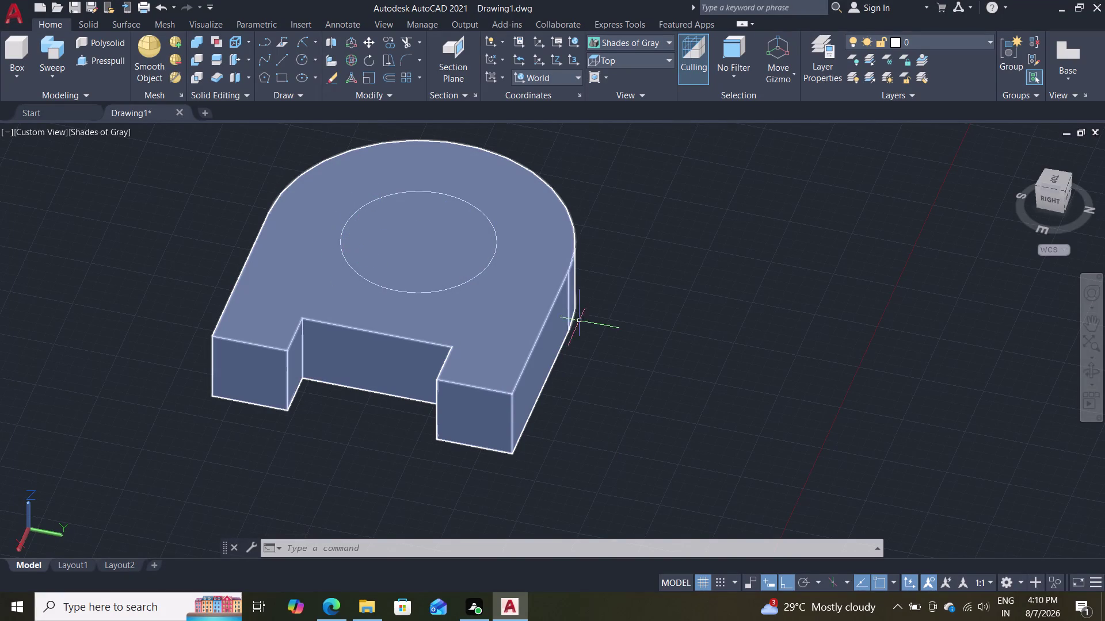
Try moving the block from the circle's centre, then undo the move.
scroll(down, 3)
scroll(up, 3)
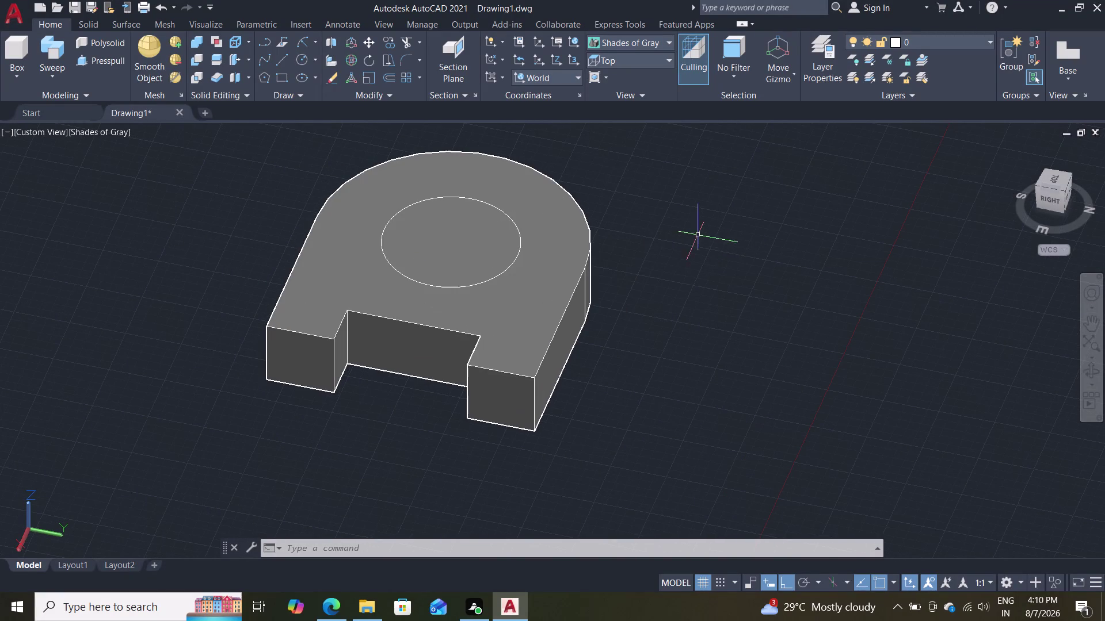
key(m)
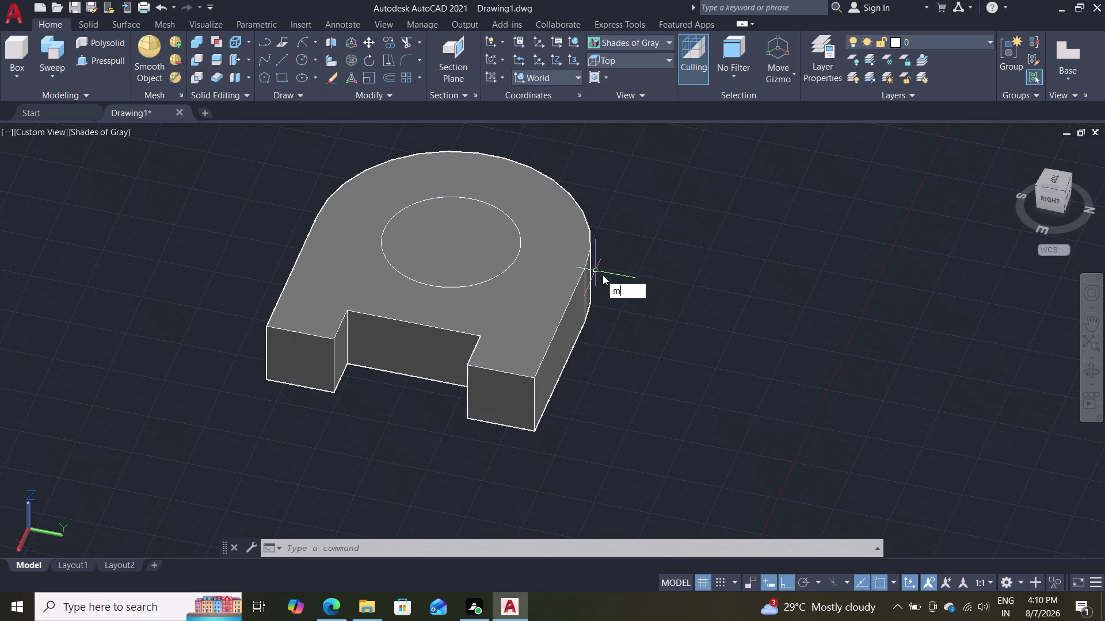
key(Return)
click(470, 283)
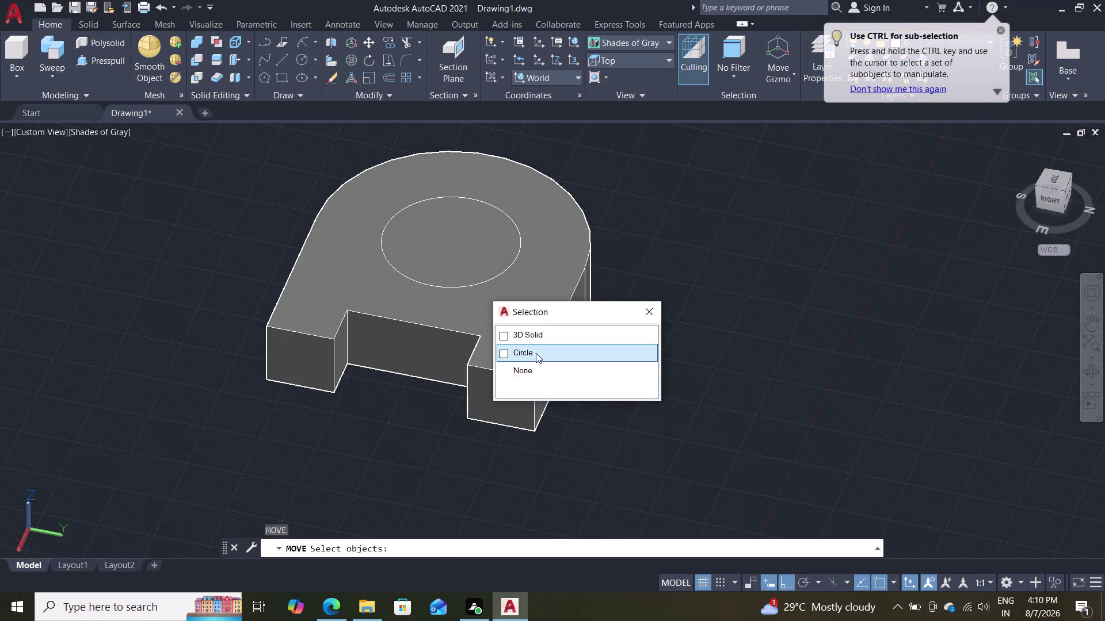
click(535, 353)
click(539, 341)
double_click(511, 352)
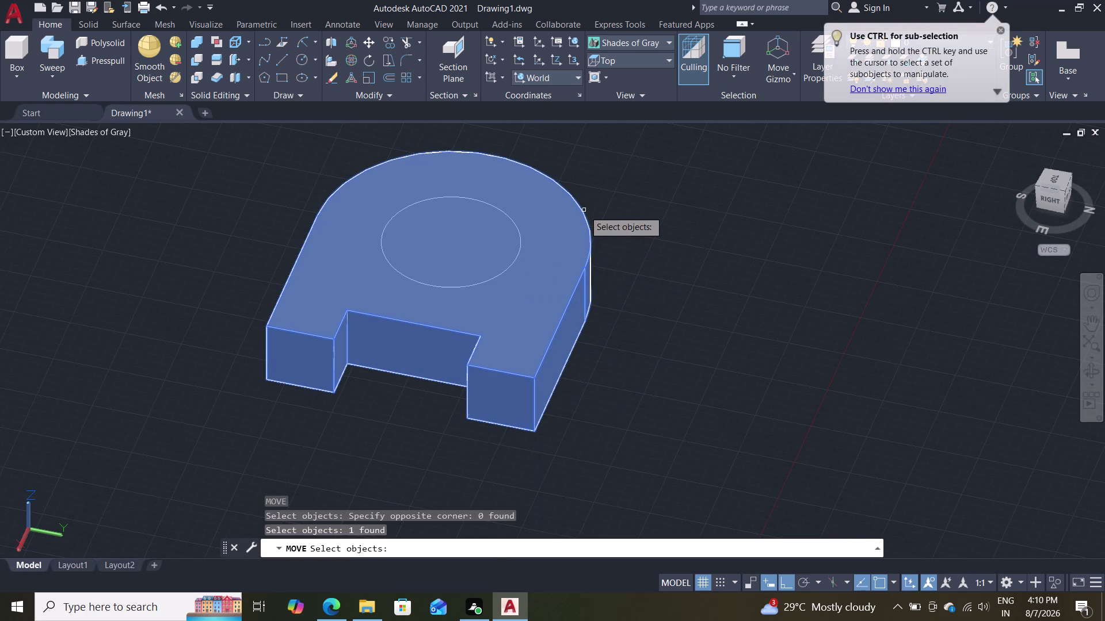
key(Return)
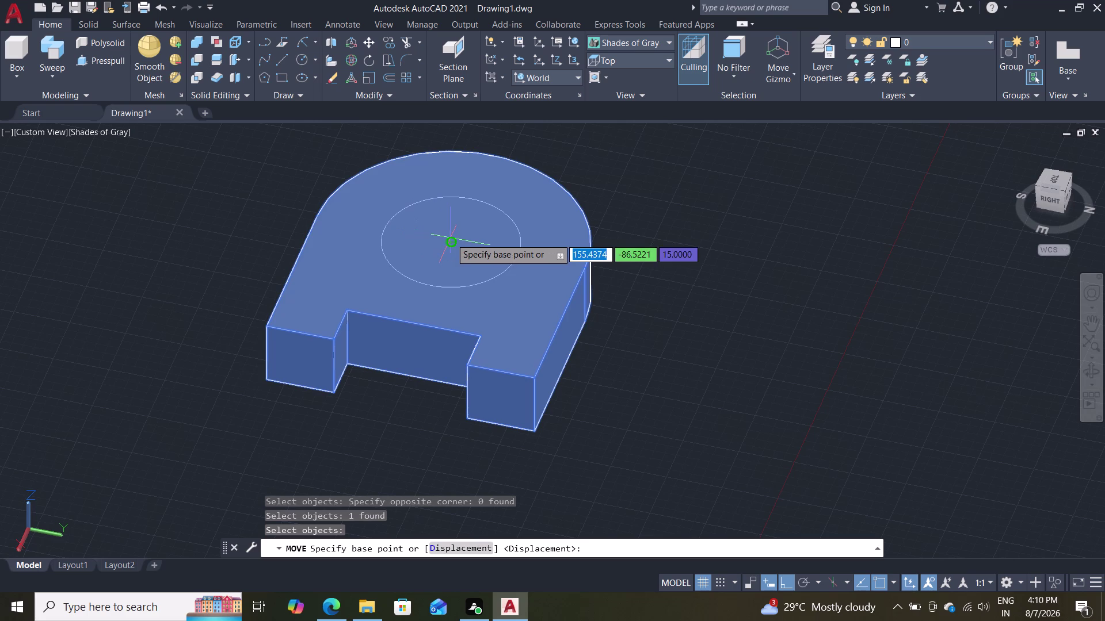
click(450, 238)
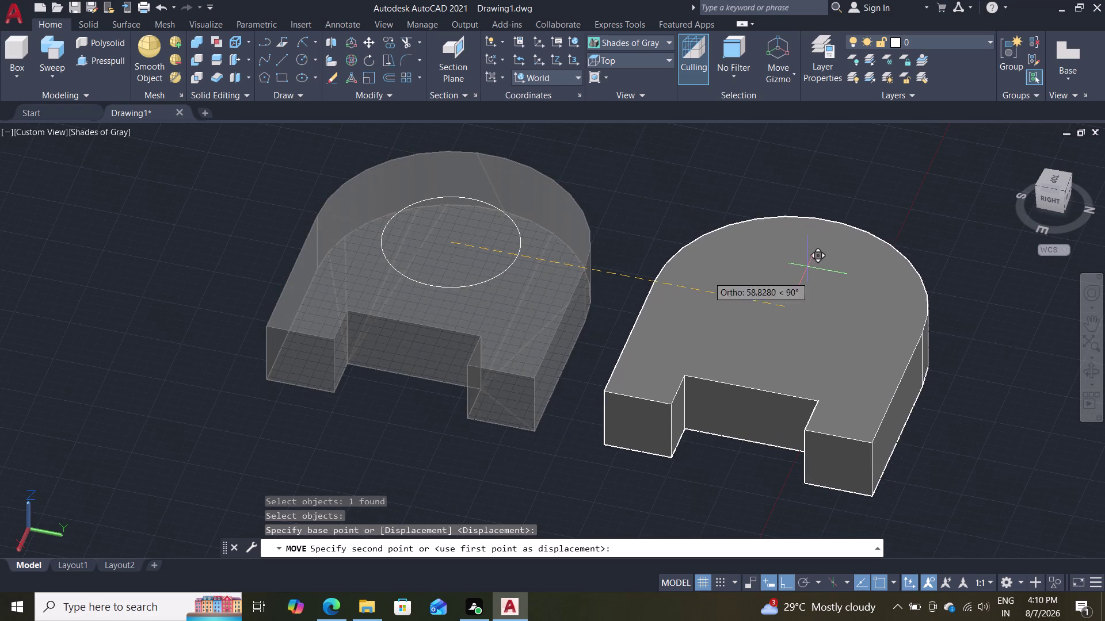
click(272, 287)
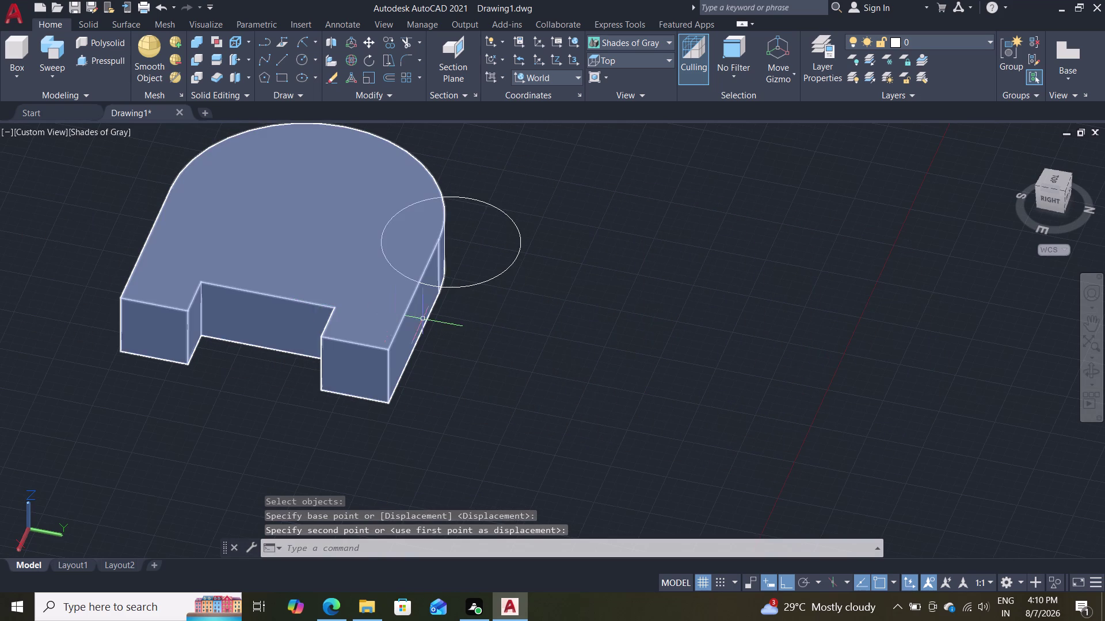
key(ctrl+z)
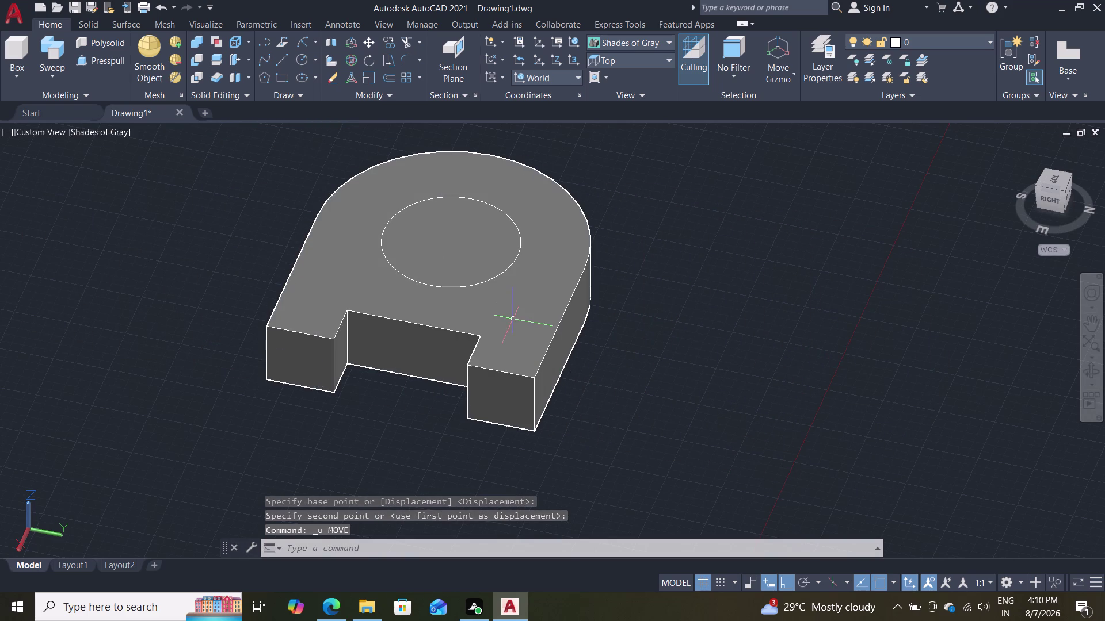
key(Escape)
Pan, zoom and orbit around the block to view it from behind and front.
scroll(down, 3)
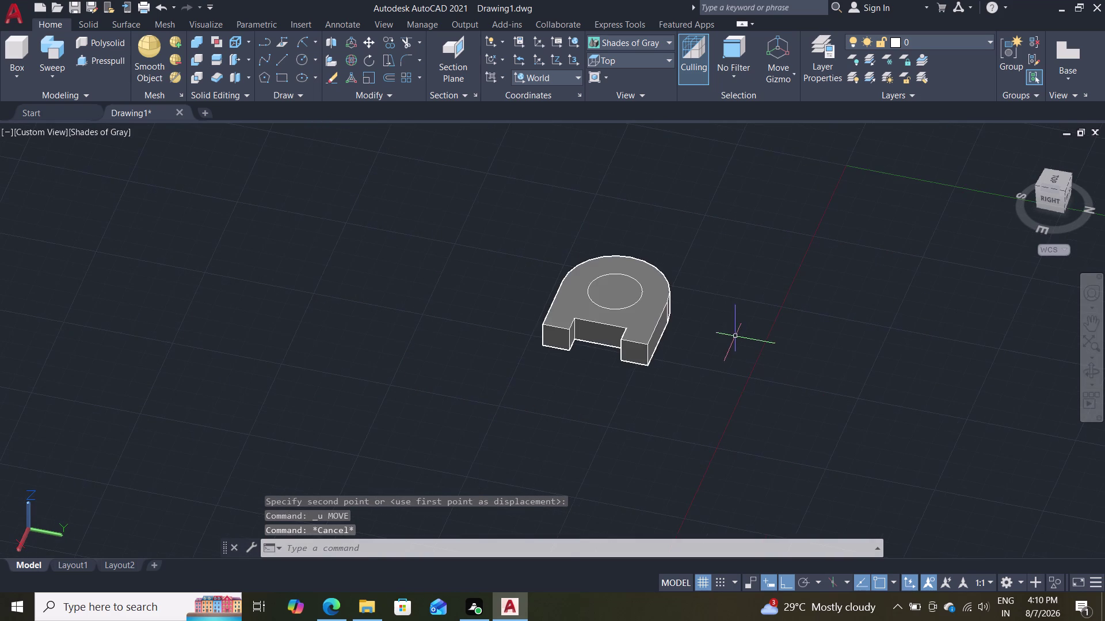
scroll(up, 3)
scroll(down, 3)
scroll(up, 3)
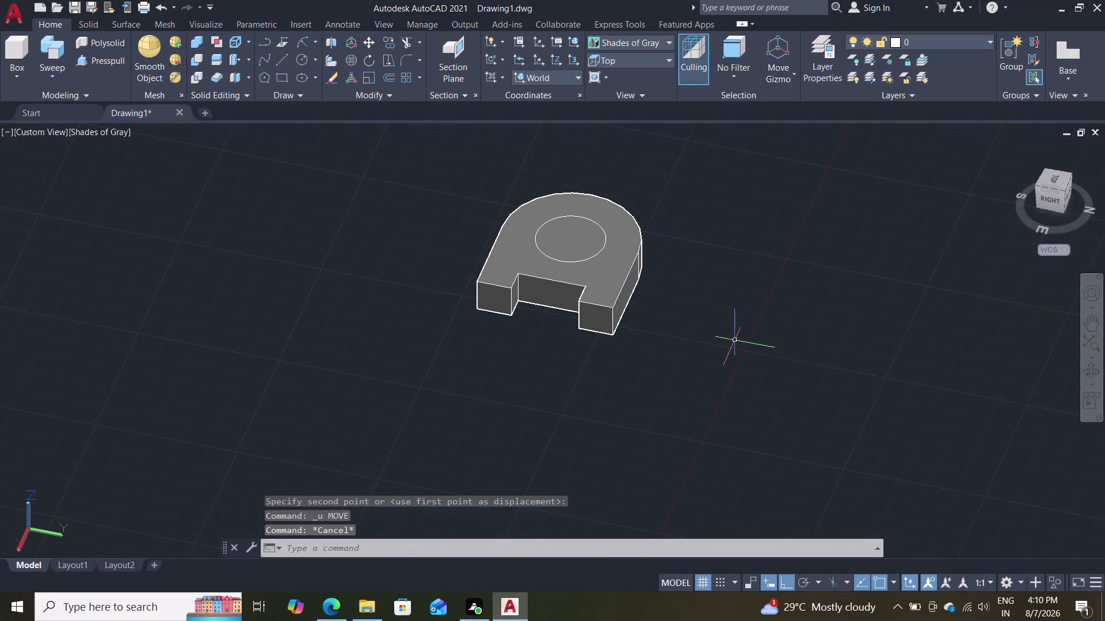
scroll(up, 3)
middle_drag(650, 280, 686, 440)
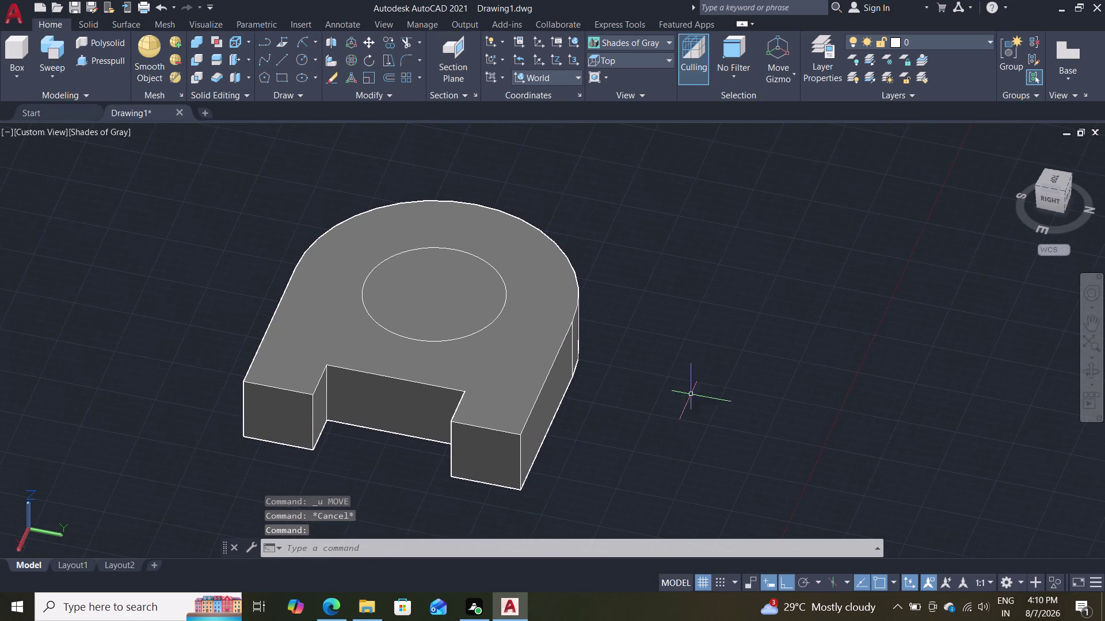
scroll(down, 3)
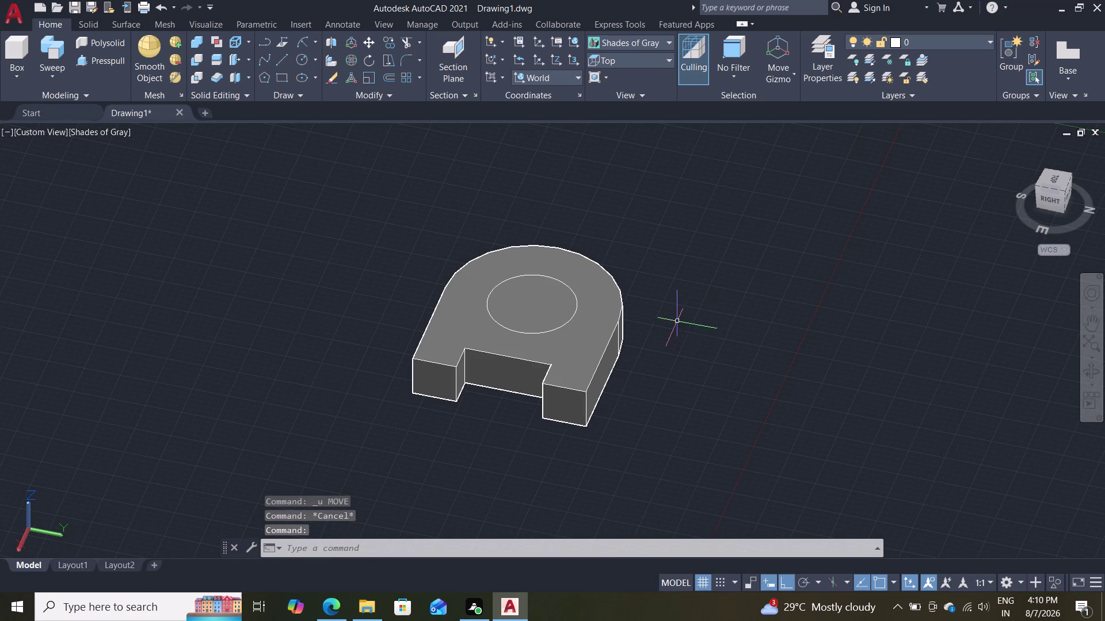
middle_drag(677, 329, 547, 334)
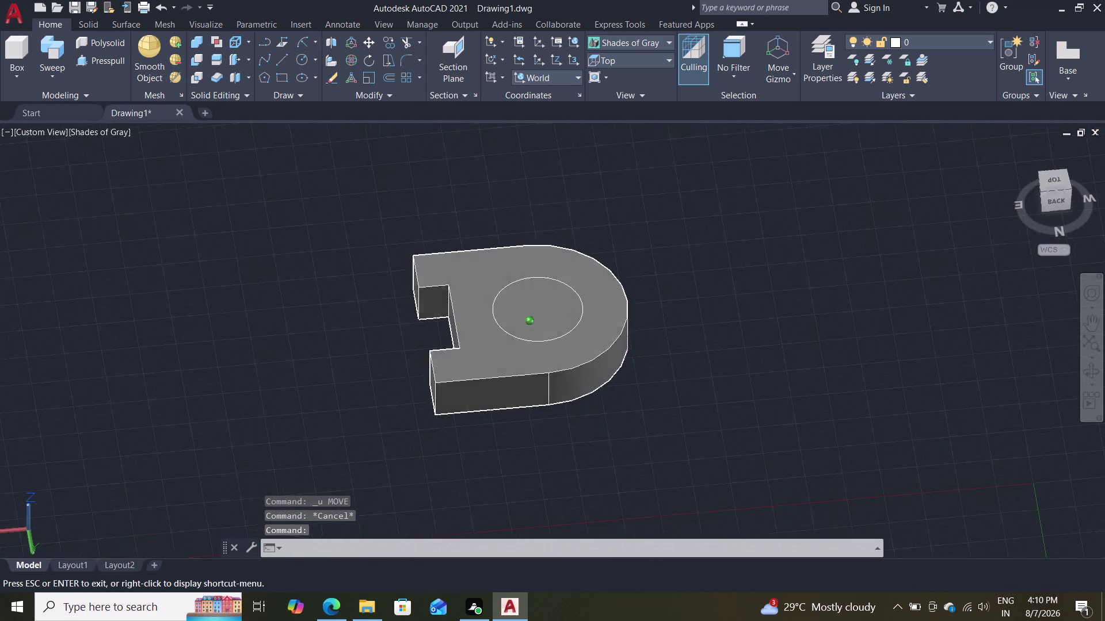
middle_drag(547, 334, 712, 322)
scroll(up, 3)
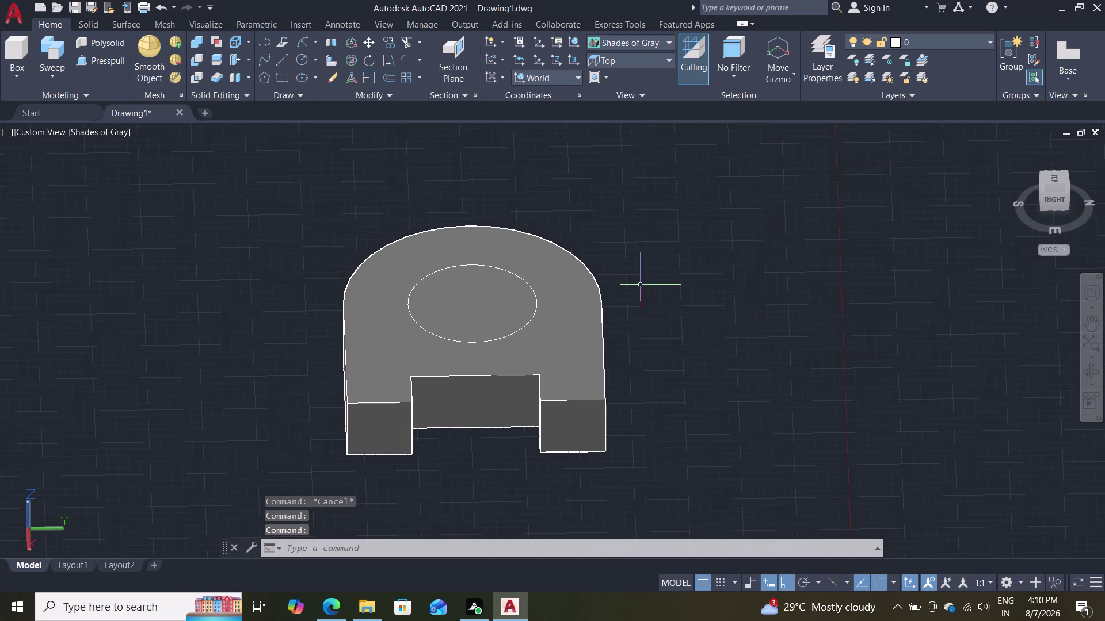
scroll(up, 3)
scroll(down, 3)
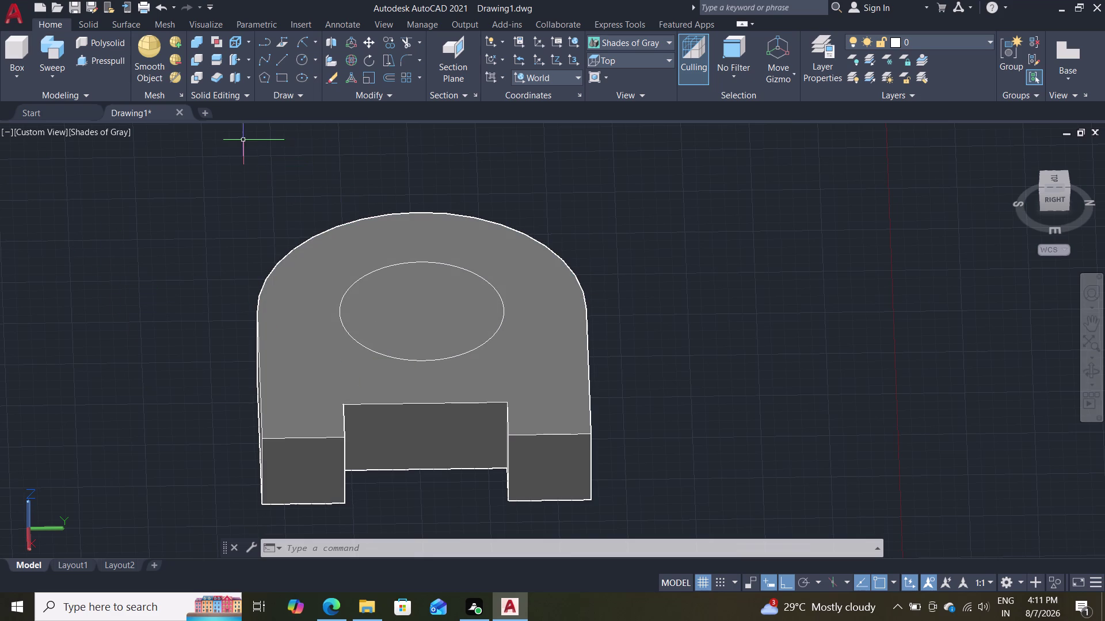
Start Presspull on the circle, cancel it, and orbit to a low side view.
double_click(96, 60)
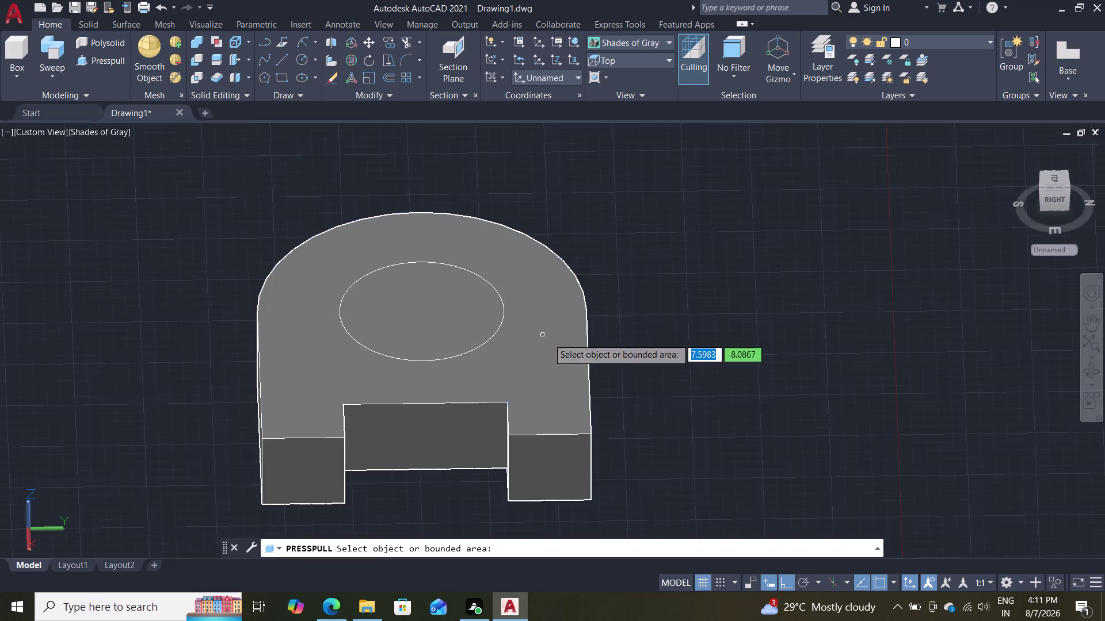
click(437, 308)
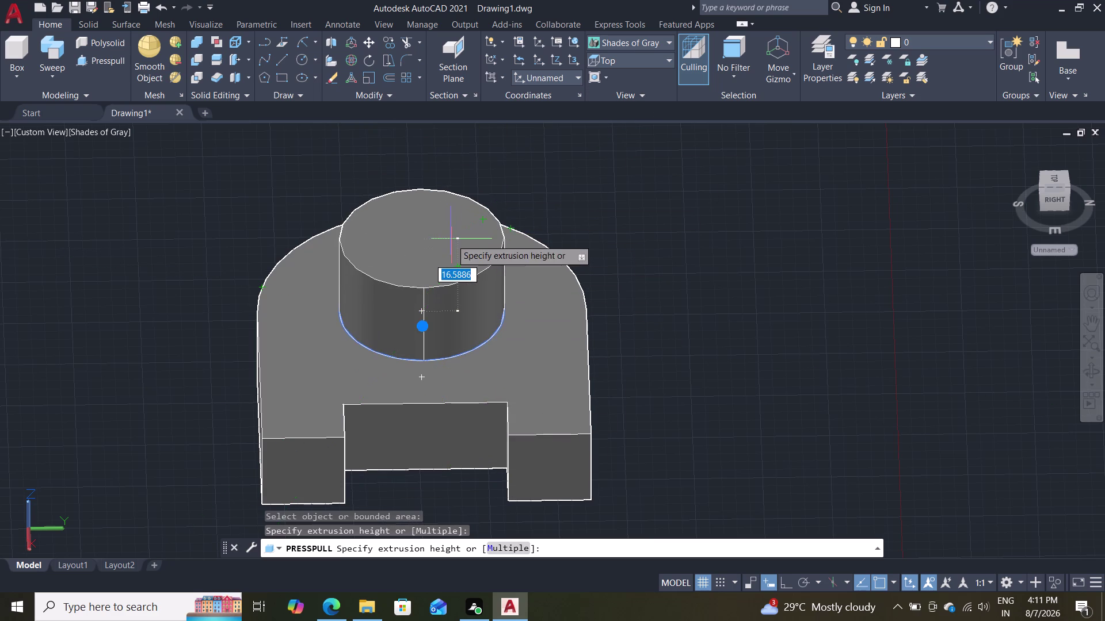
key(Escape)
key(Escape)
middle_drag(687, 340, 628, 365)
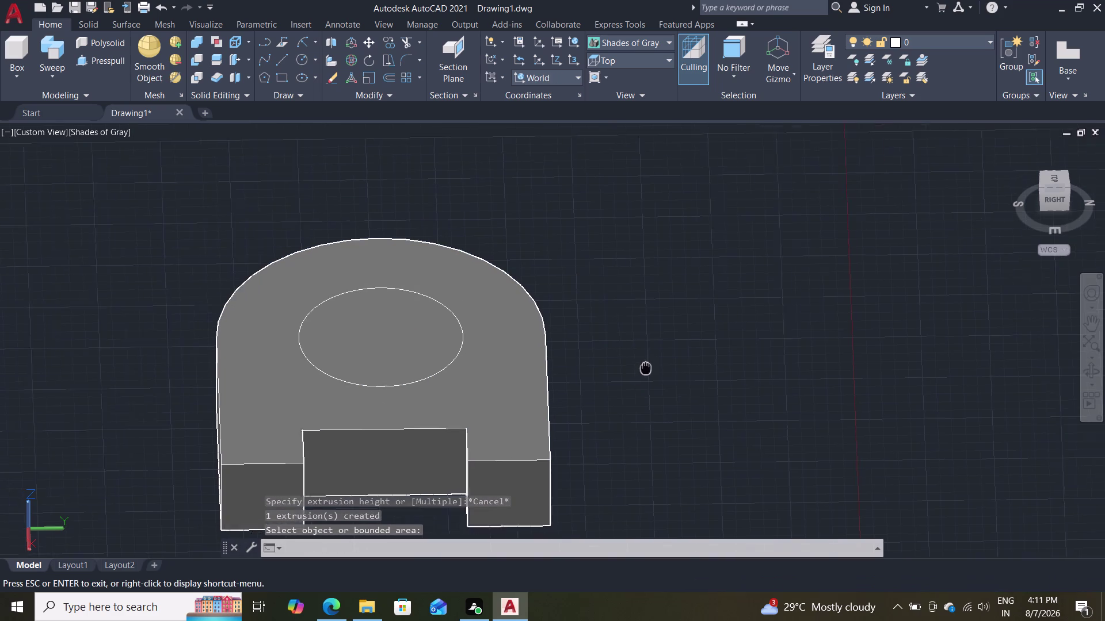
middle_drag(629, 364, 497, 322)
middle_drag(589, 370, 442, 331)
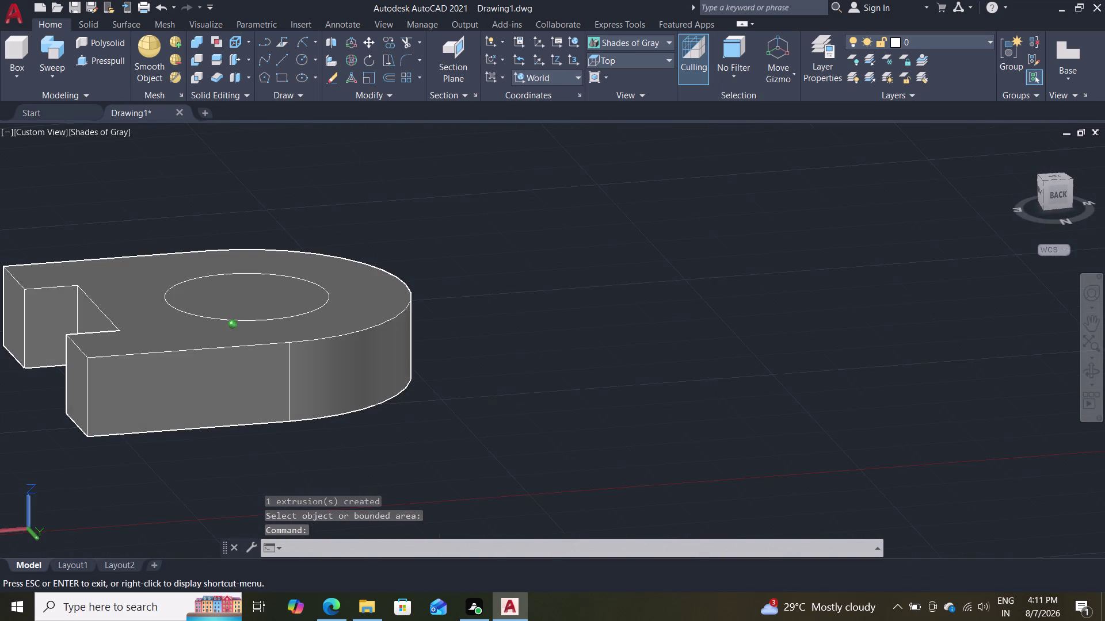
middle_drag(441, 330, 429, 319)
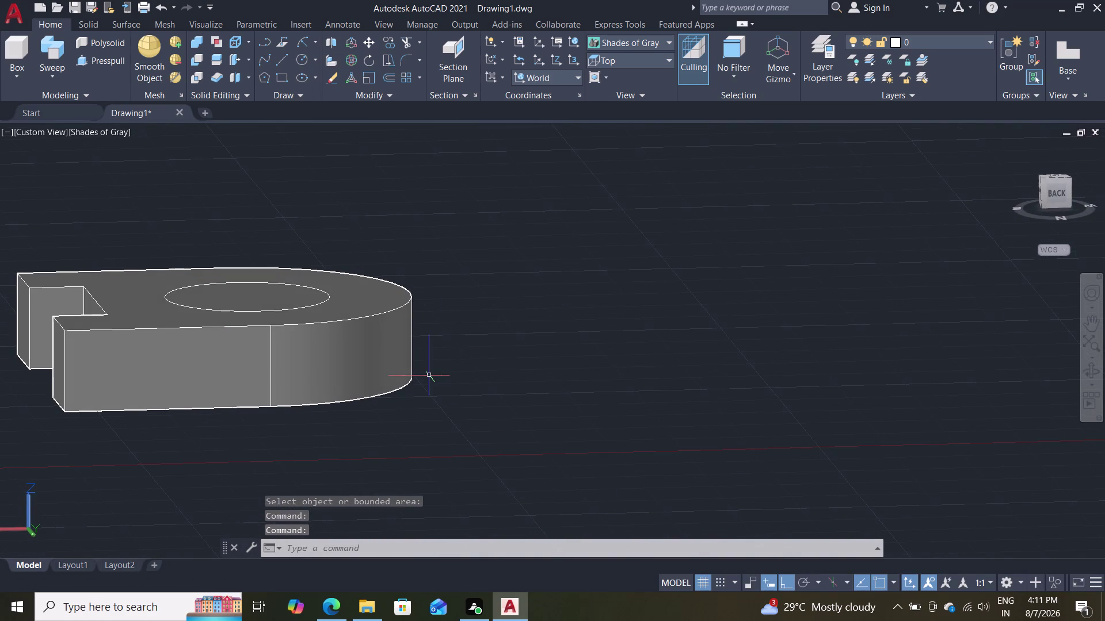
Copy the top circle 20 units downward with the CO command.
key(c)
key(o)
key(Return)
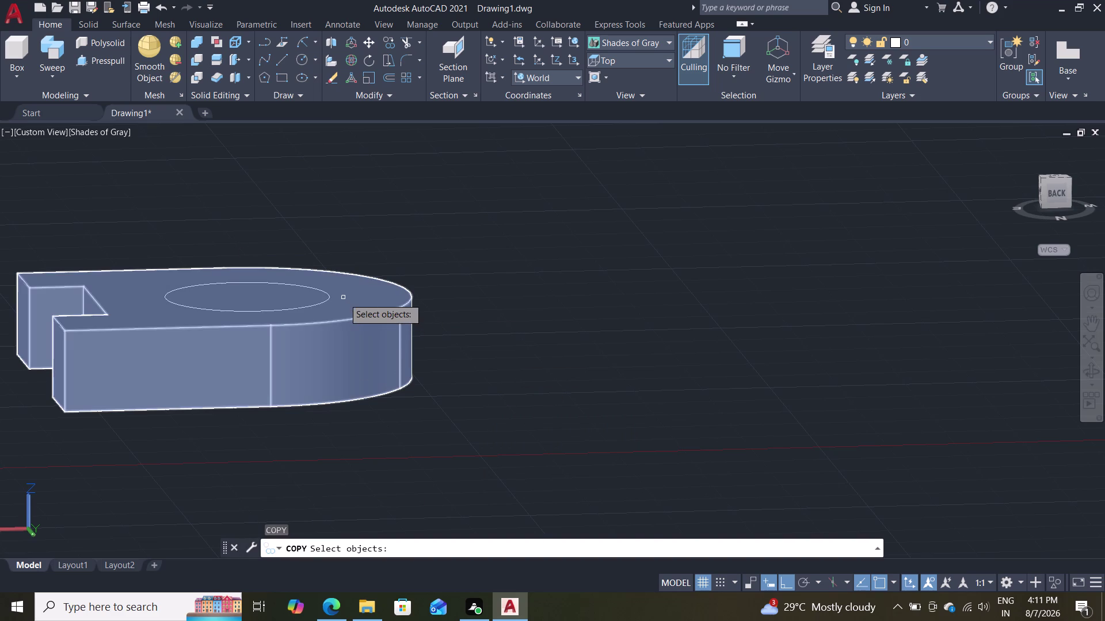
click(330, 299)
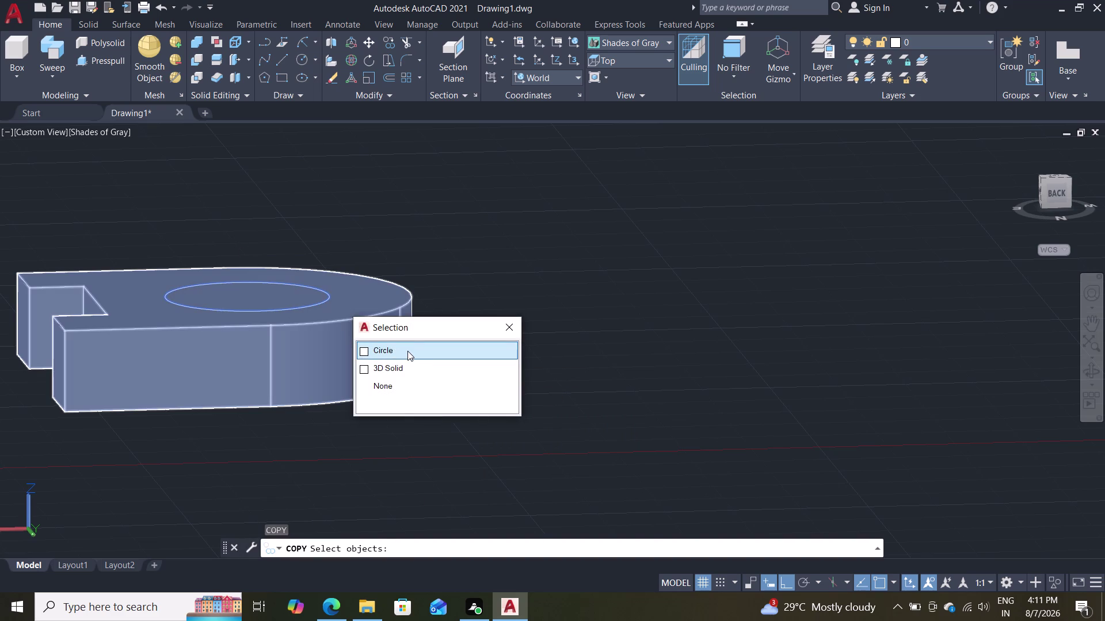
click(407, 351)
key(Return)
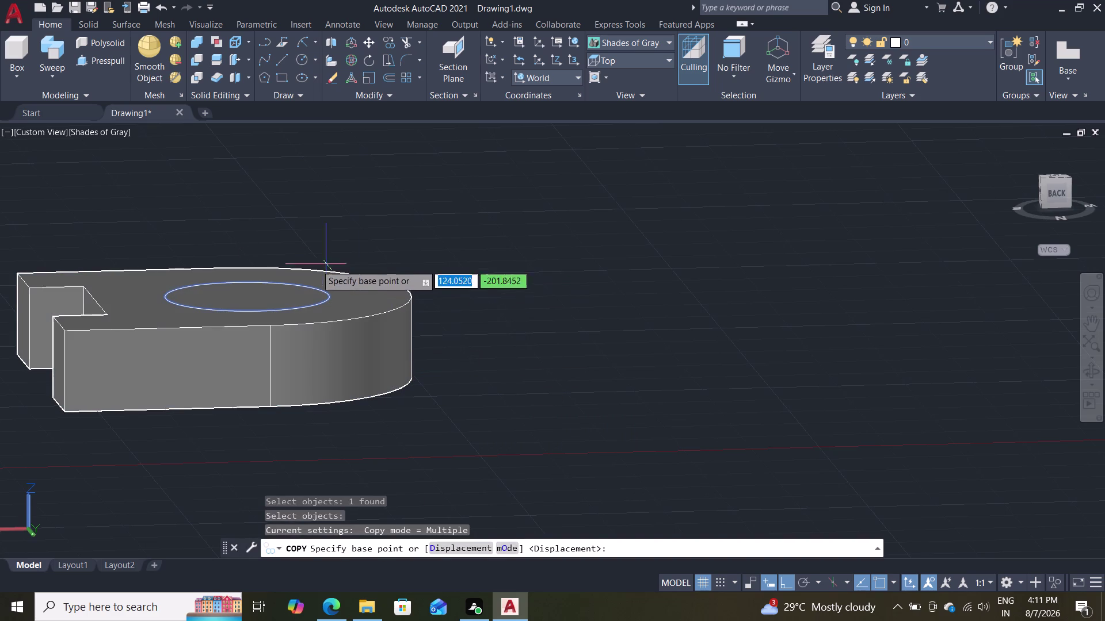
click(330, 297)
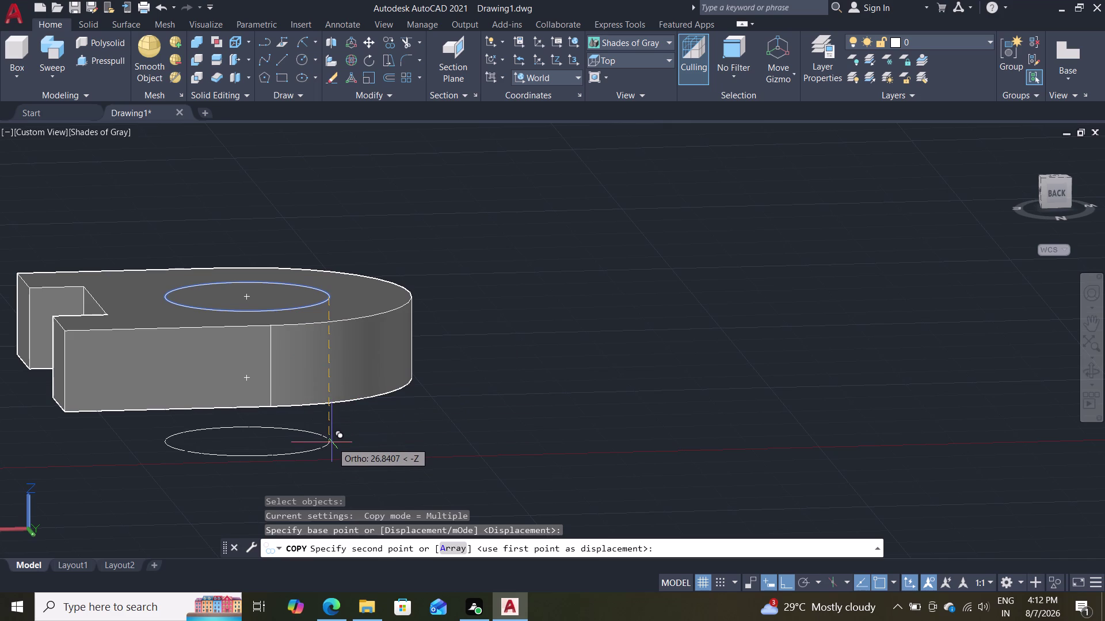
text(20)
key(Return)
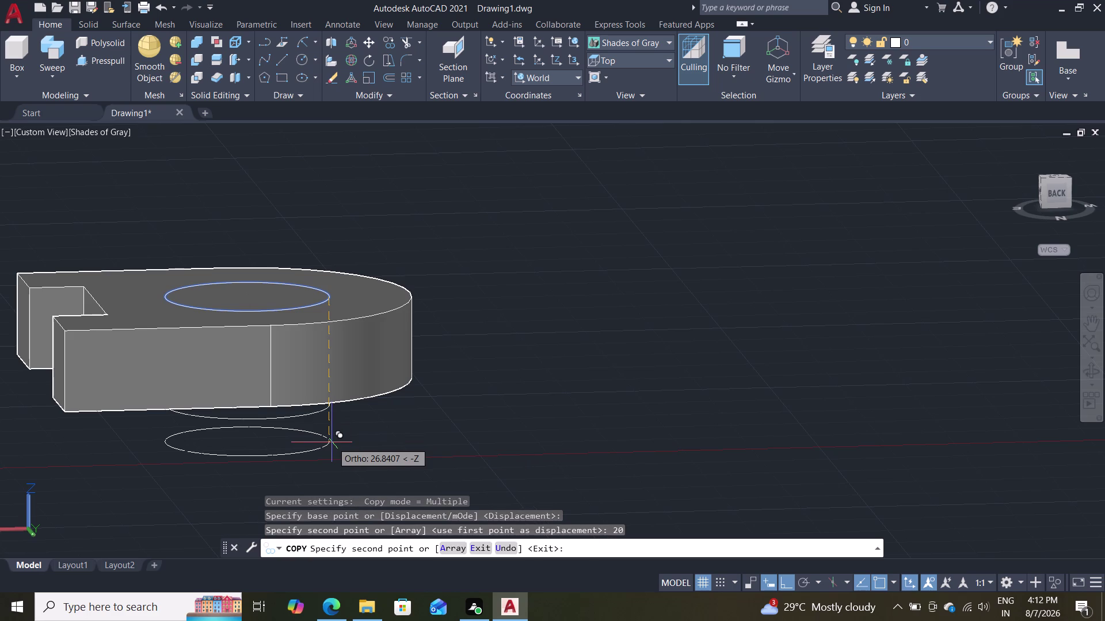
key(Escape)
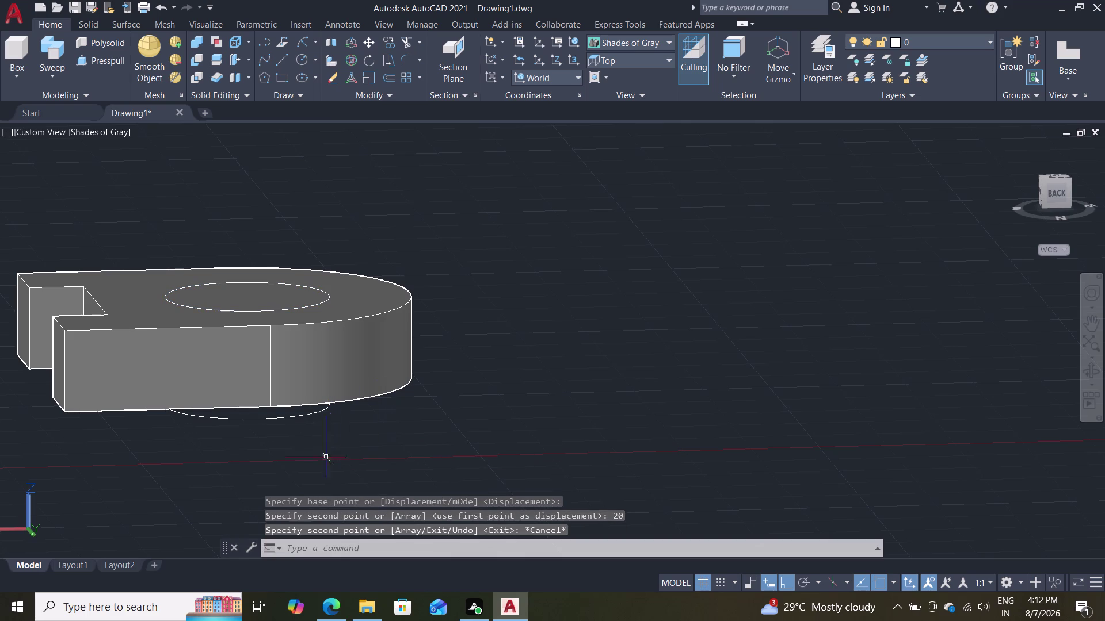
Orbit side-on to compare the copied circle's position with the block.
middle_drag(267, 466, 266, 440)
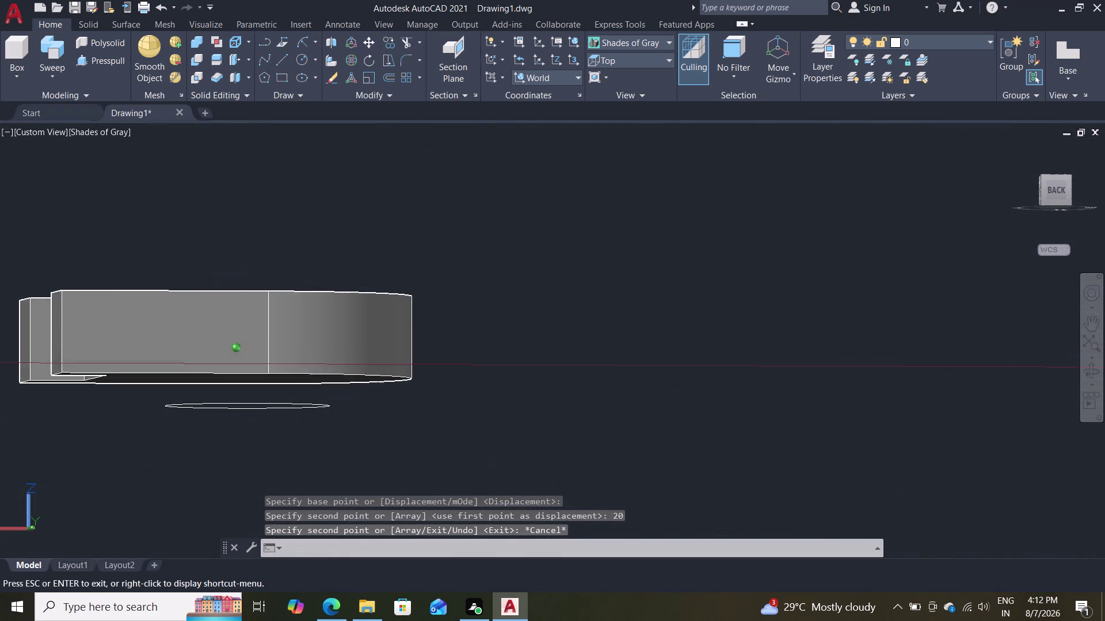
middle_drag(267, 441, 260, 450)
scroll(down, 3)
scroll(up, 3)
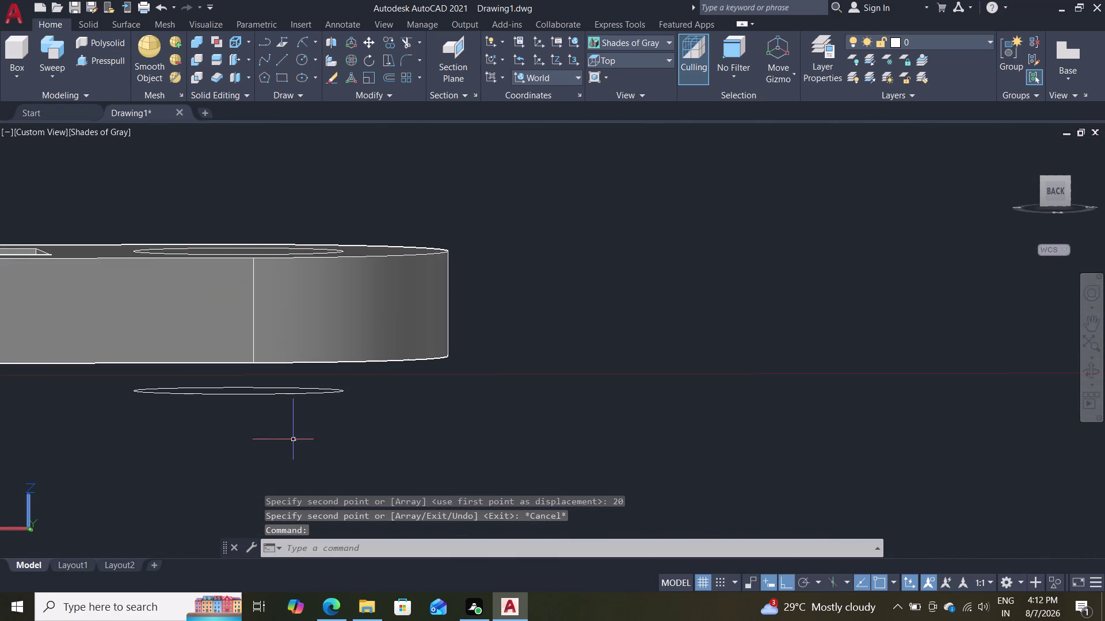
click(105, 59)
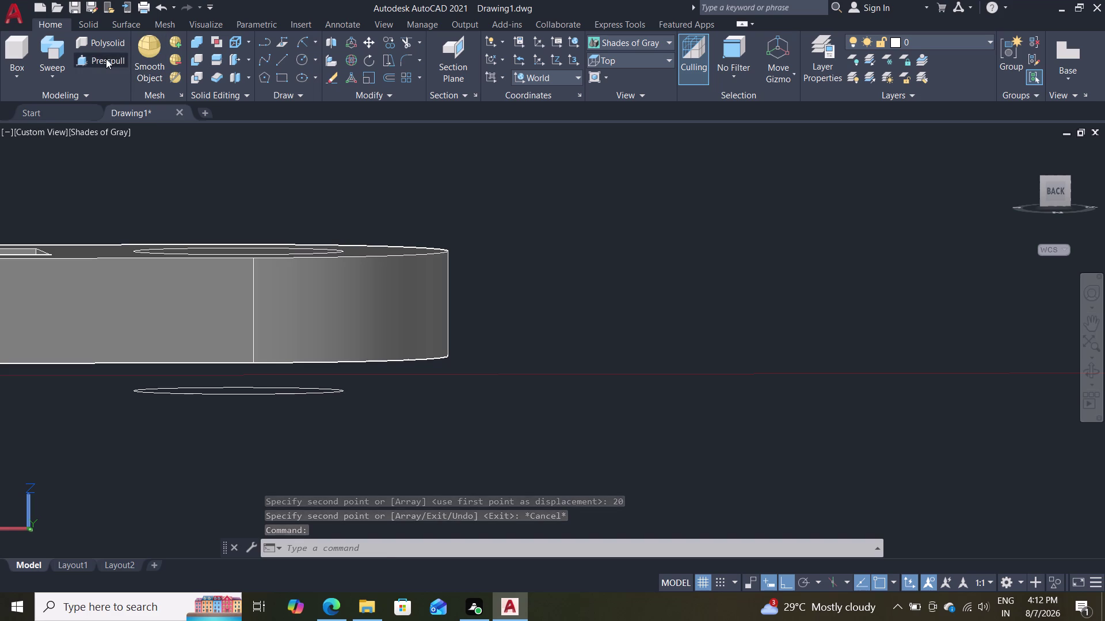
Pick the circle below the block and pull it upward into a cylinder.
scroll(up, 3)
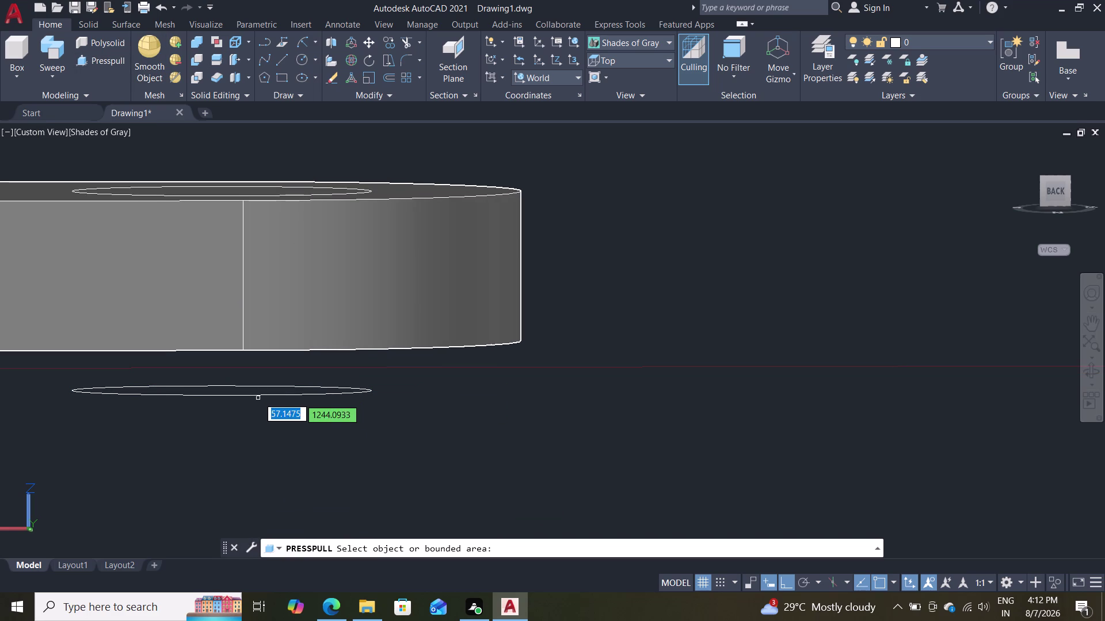
click(260, 396)
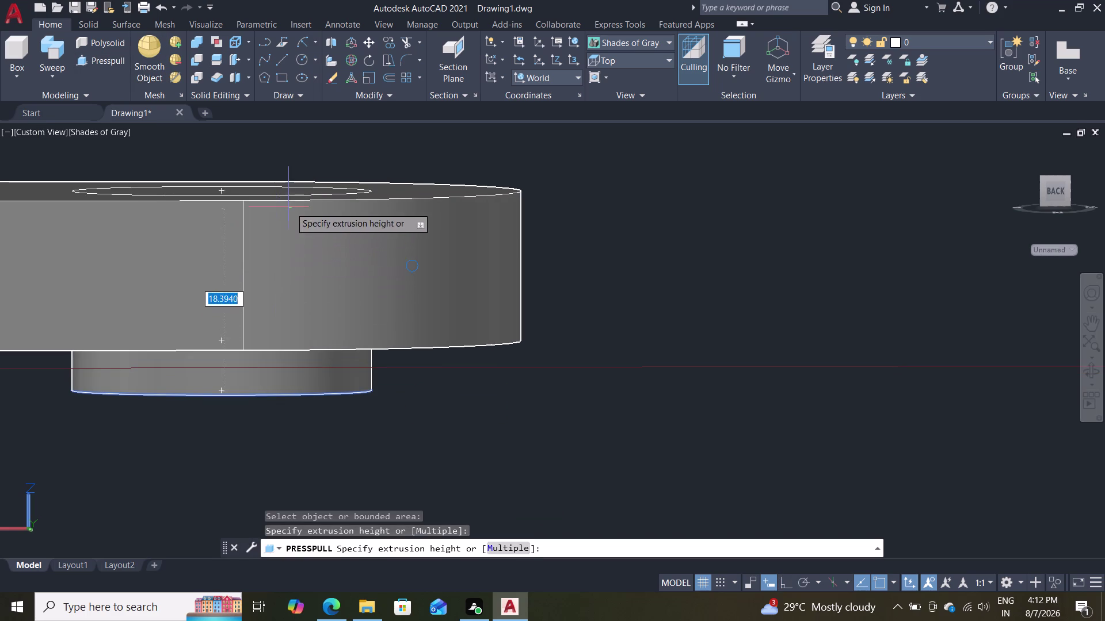
scroll(down, 3)
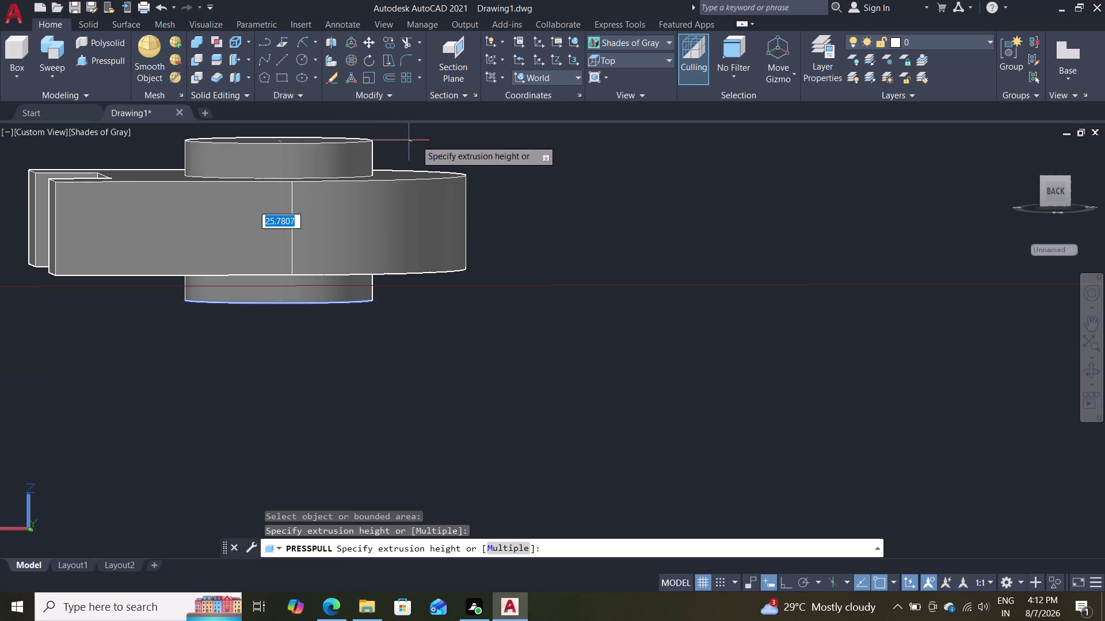
middle_drag(416, 139, 420, 251)
scroll(up, 3)
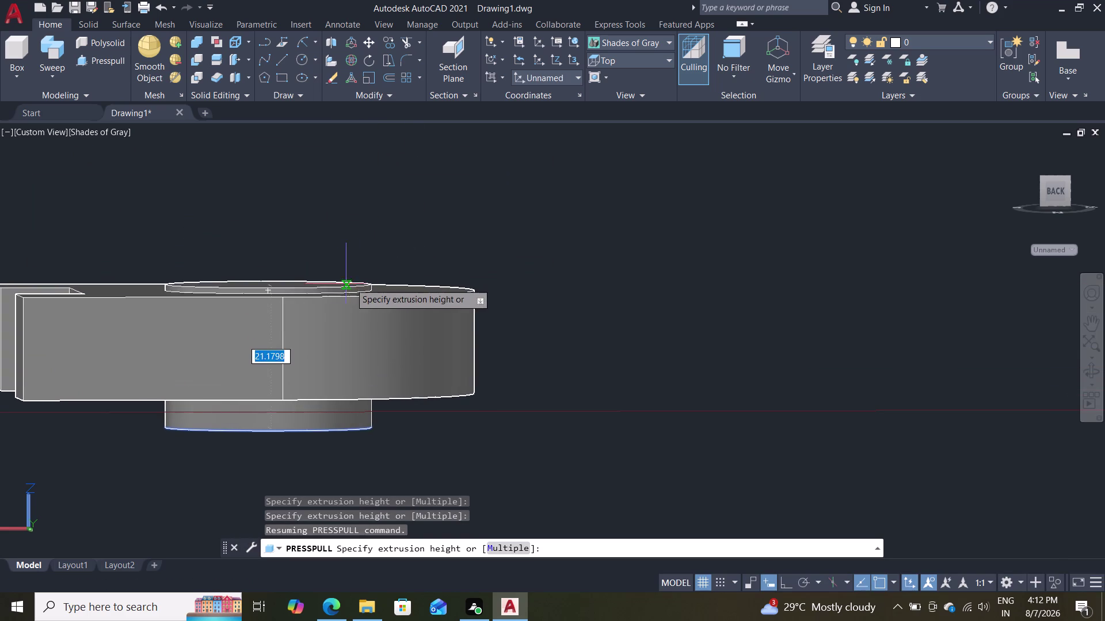
middle_drag(377, 245, 376, 310)
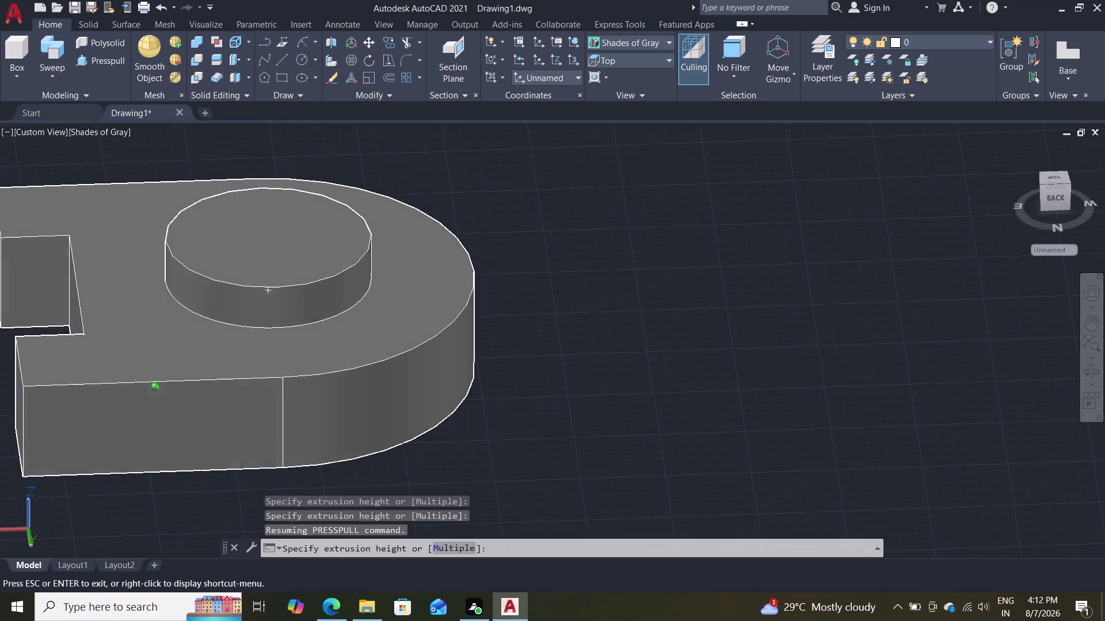
middle_drag(376, 310, 376, 329)
End the cylinder flush with the block's top face.
scroll(up, 3)
scroll(down, 3)
scroll(down, 3)
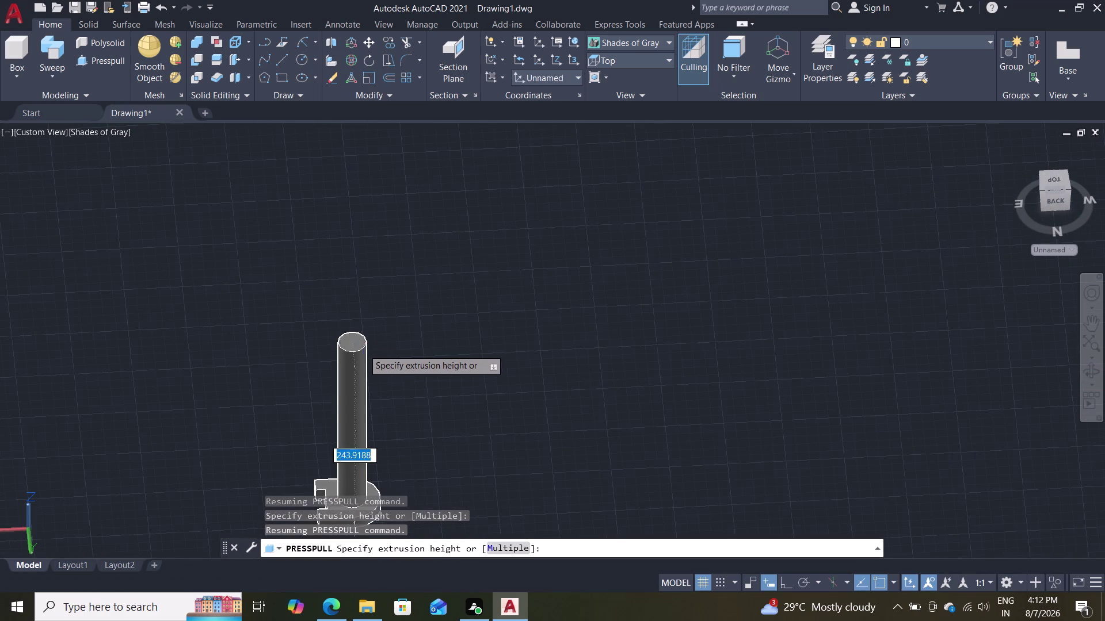
middle_drag(359, 332, 361, 257)
scroll(up, 3)
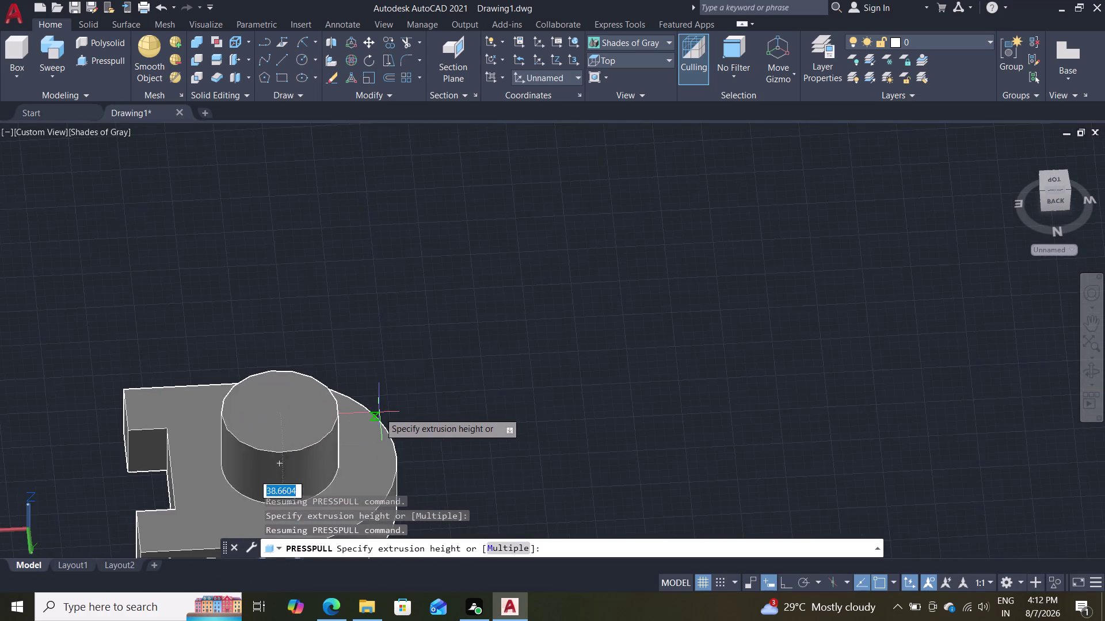
scroll(up, 3)
middle_drag(414, 349, 528, 206)
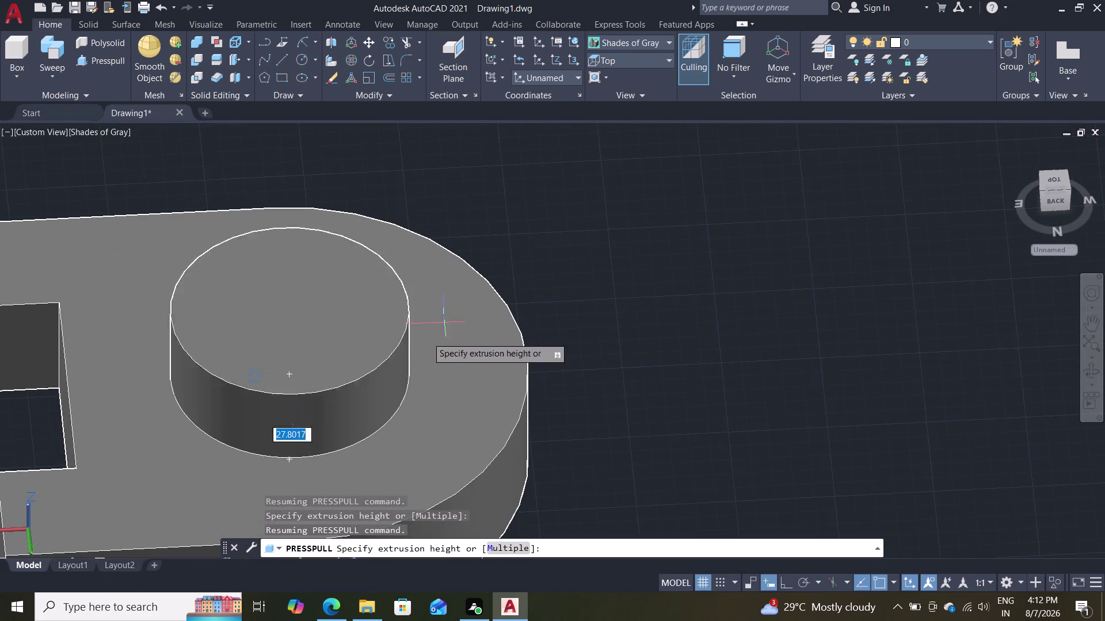
click(412, 367)
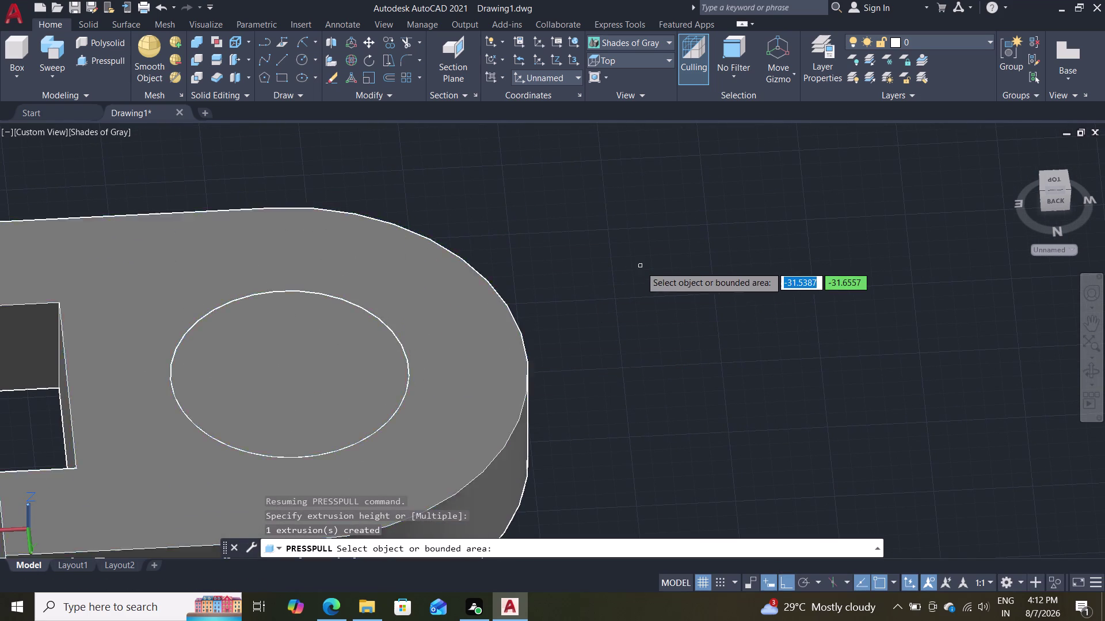
Finish the extrusion and return to an overall view of the block.
scroll(down, 3)
middle_drag(631, 409, 611, 332)
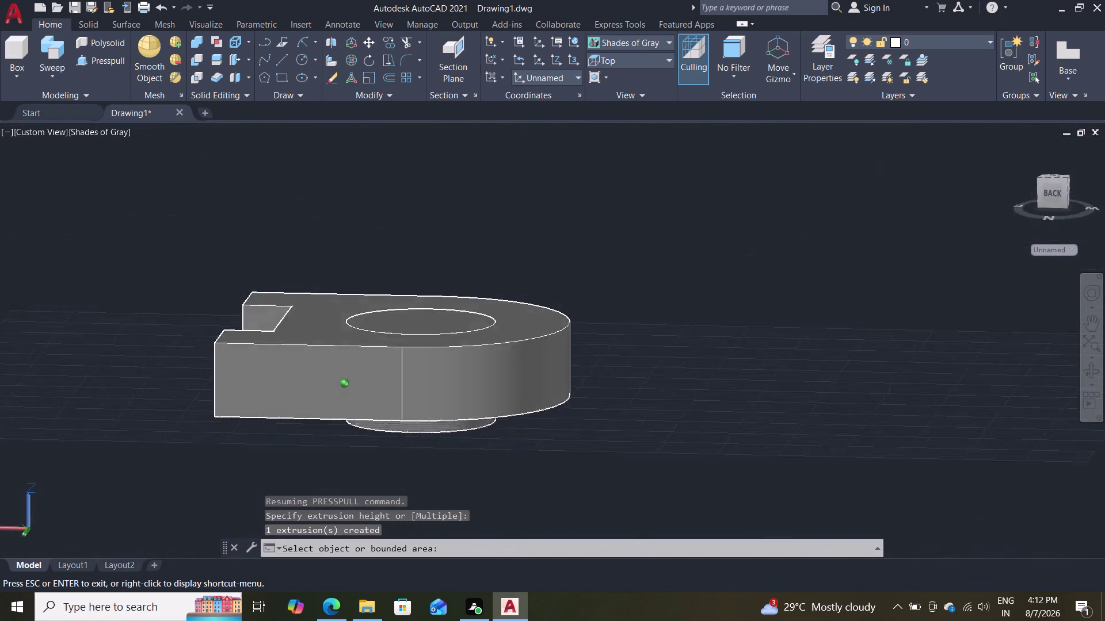
middle_drag(611, 332, 580, 338)
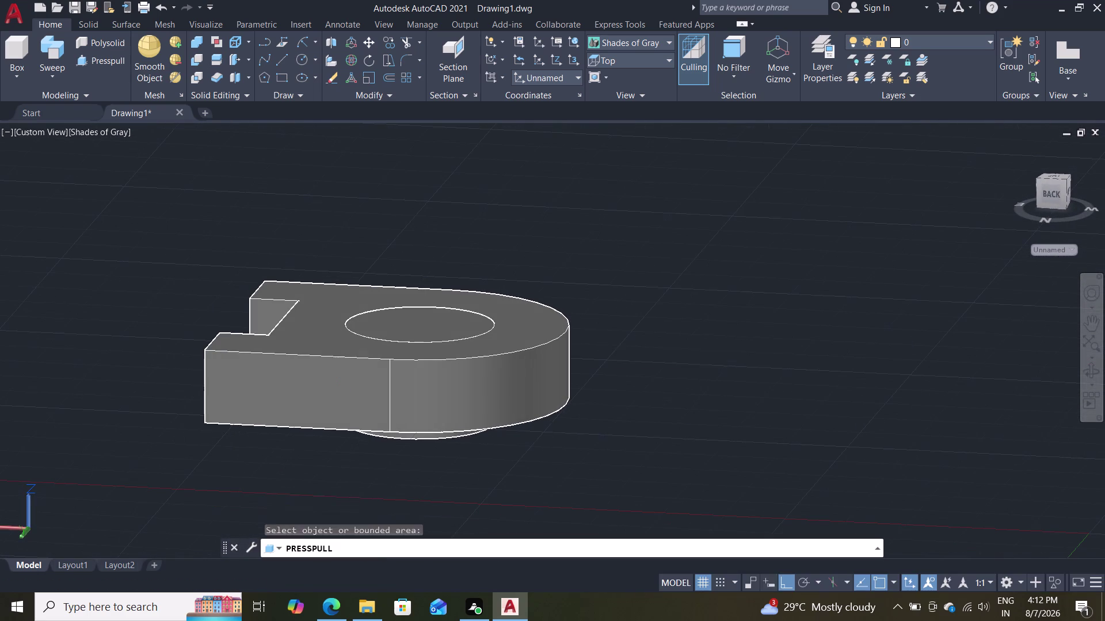
middle_drag(580, 339, 556, 339)
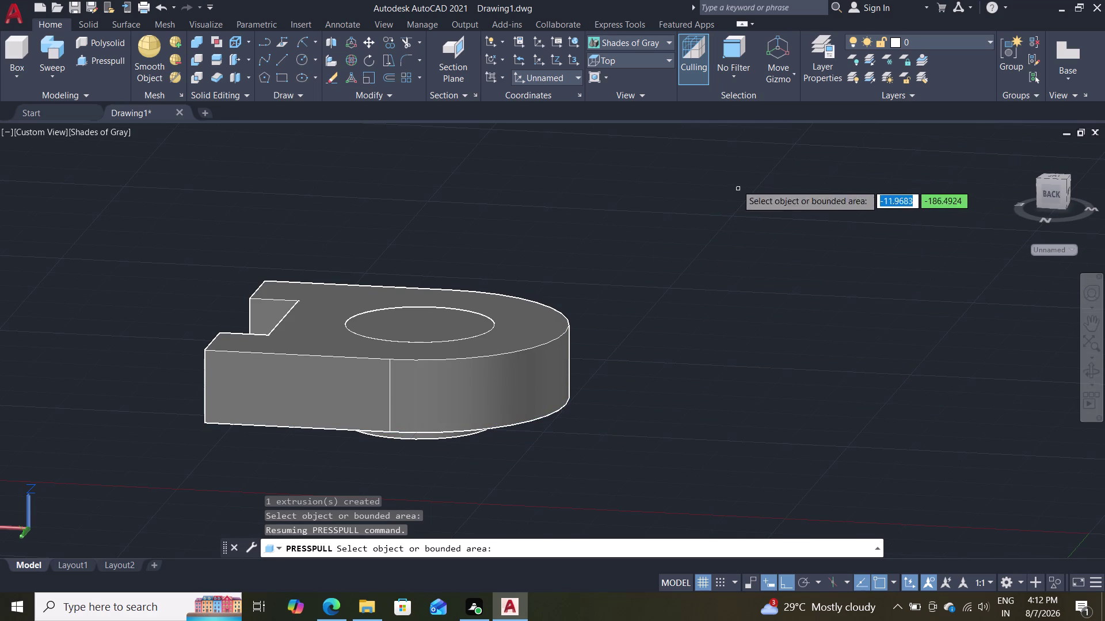
key(Escape)
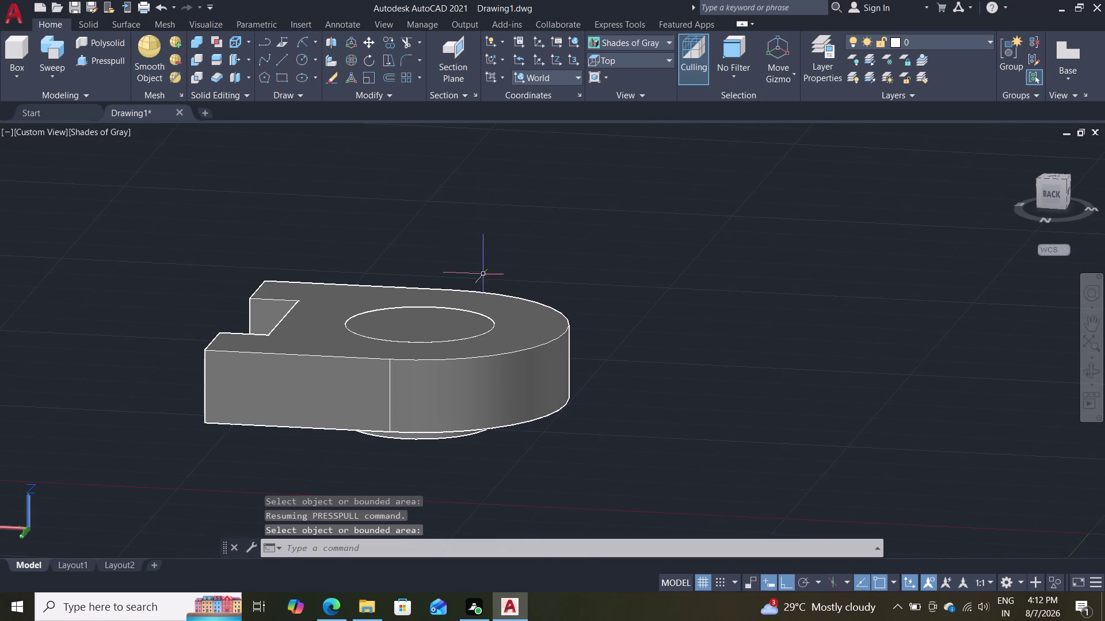
Orbit beneath and beside the block to inspect the new cylinder.
middle_drag(629, 388, 638, 259)
right_drag(629, 388, 624, 361)
right_click(624, 361)
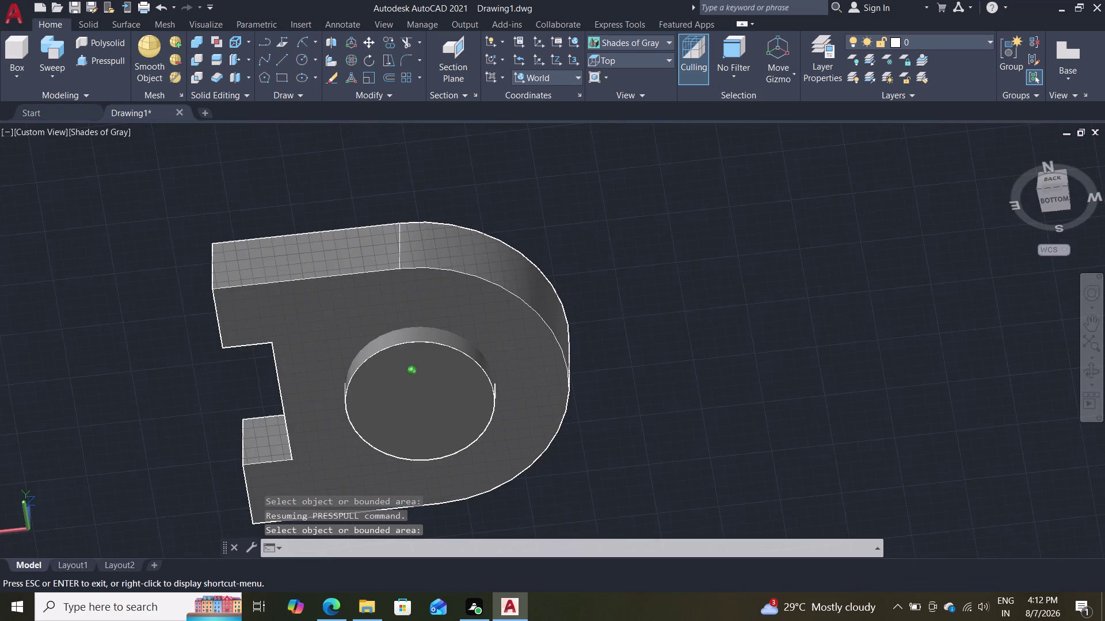
middle_drag(638, 259, 627, 385)
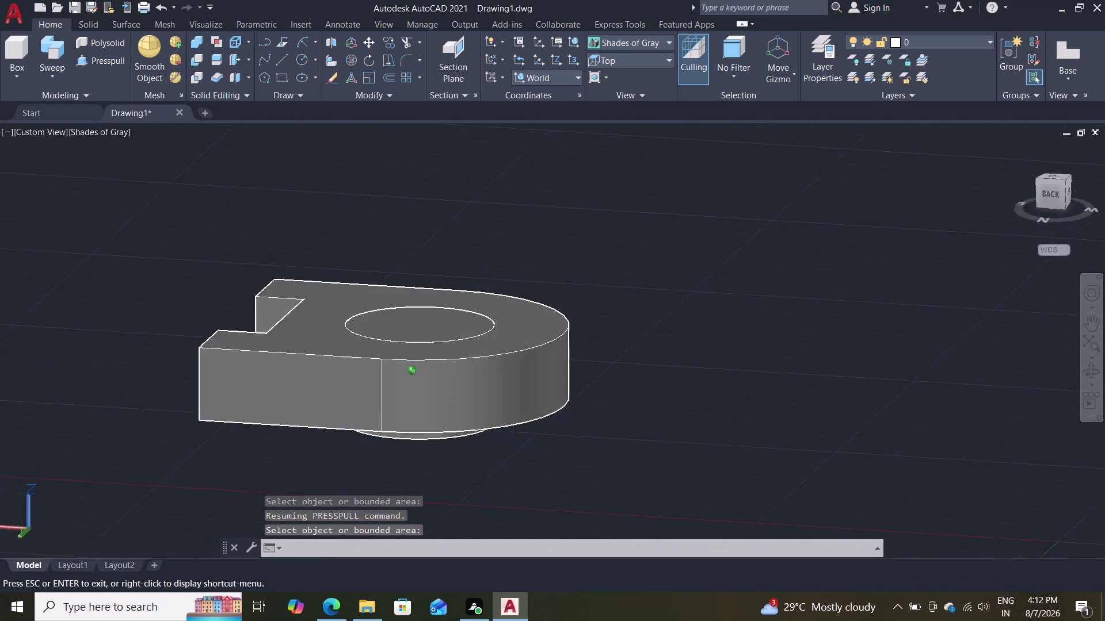
middle_drag(627, 386, 718, 330)
middle_click(736, 336)
middle_drag(755, 359, 775, 394)
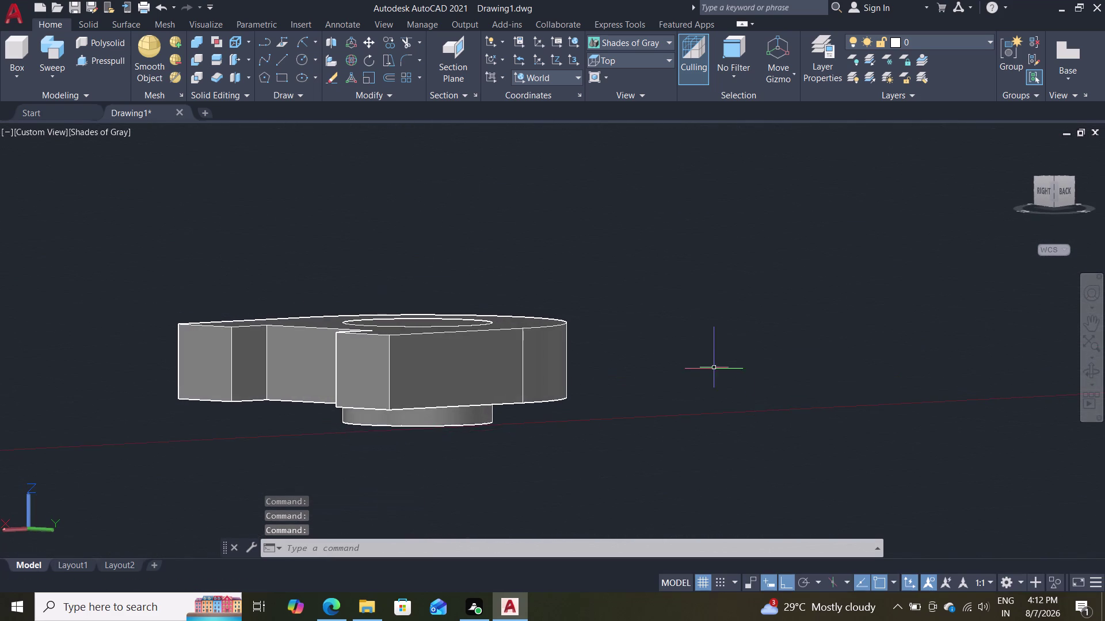
scroll(down, 3)
scroll(up, 3)
scroll(up, 3)
scroll(down, 3)
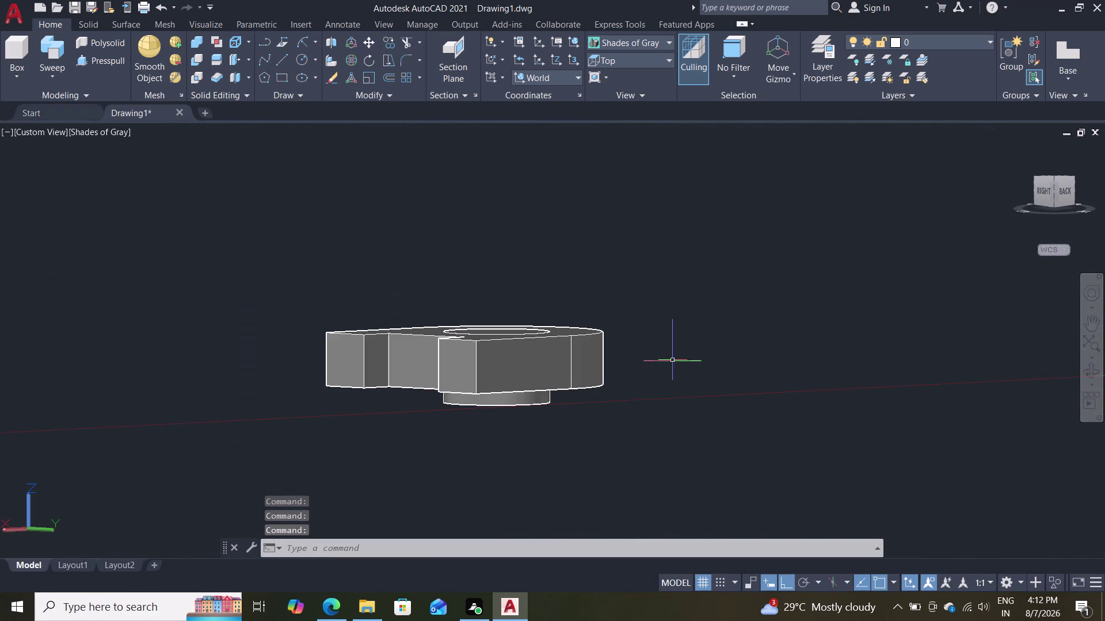
key(Escape)
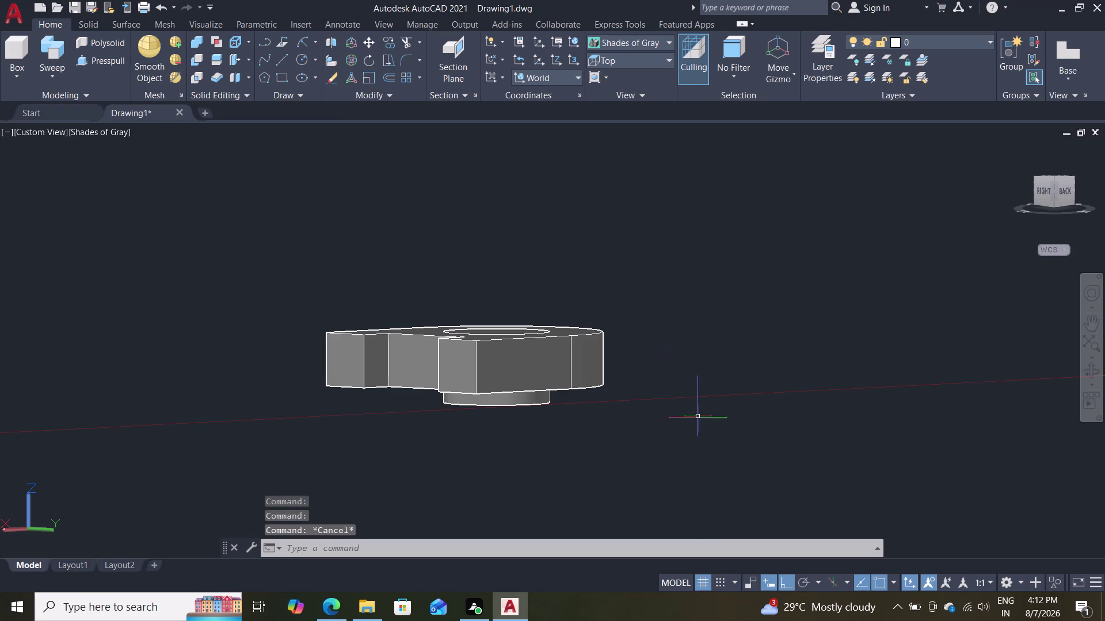
Orbit to an angled corner view of the block.
middle_drag(707, 426, 652, 451)
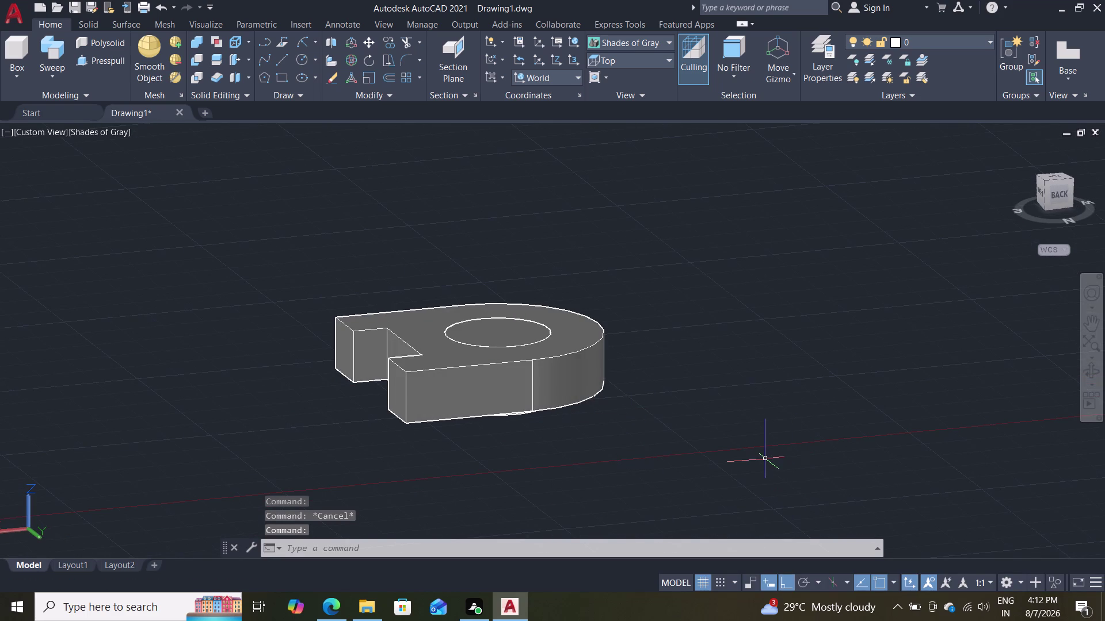
middle_drag(673, 428, 677, 422)
middle_drag(677, 422, 651, 438)
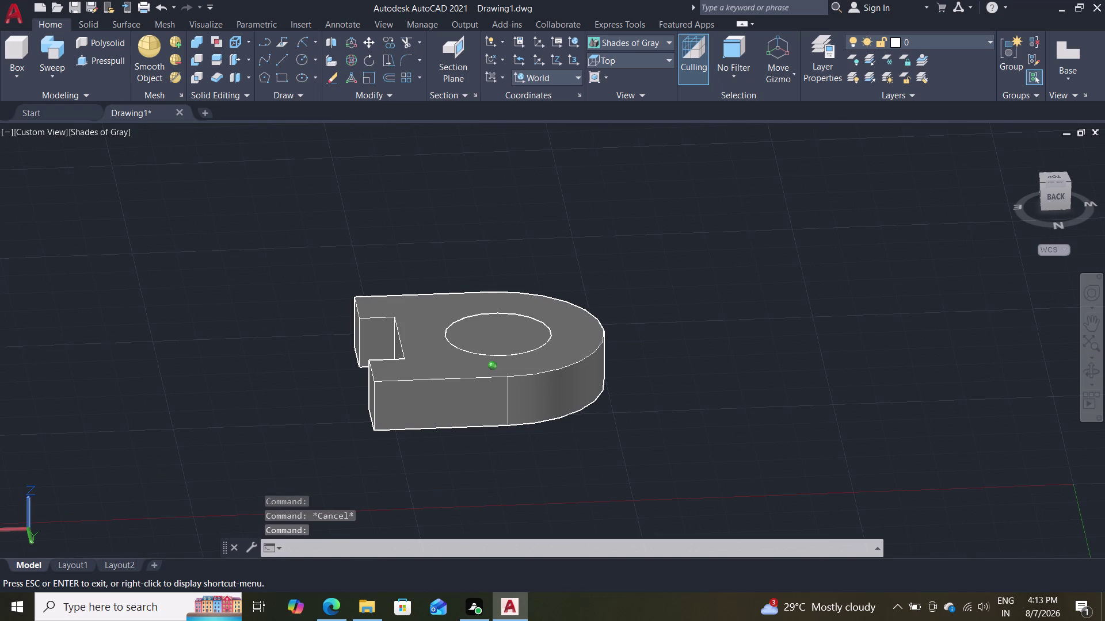
middle_drag(651, 439, 736, 433)
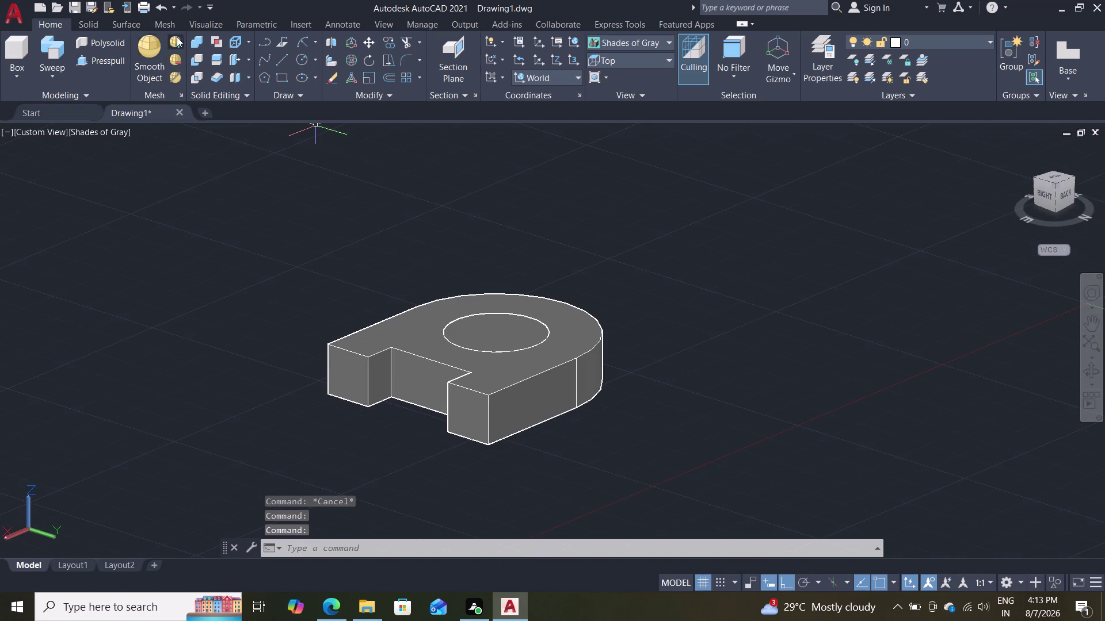
click(193, 41)
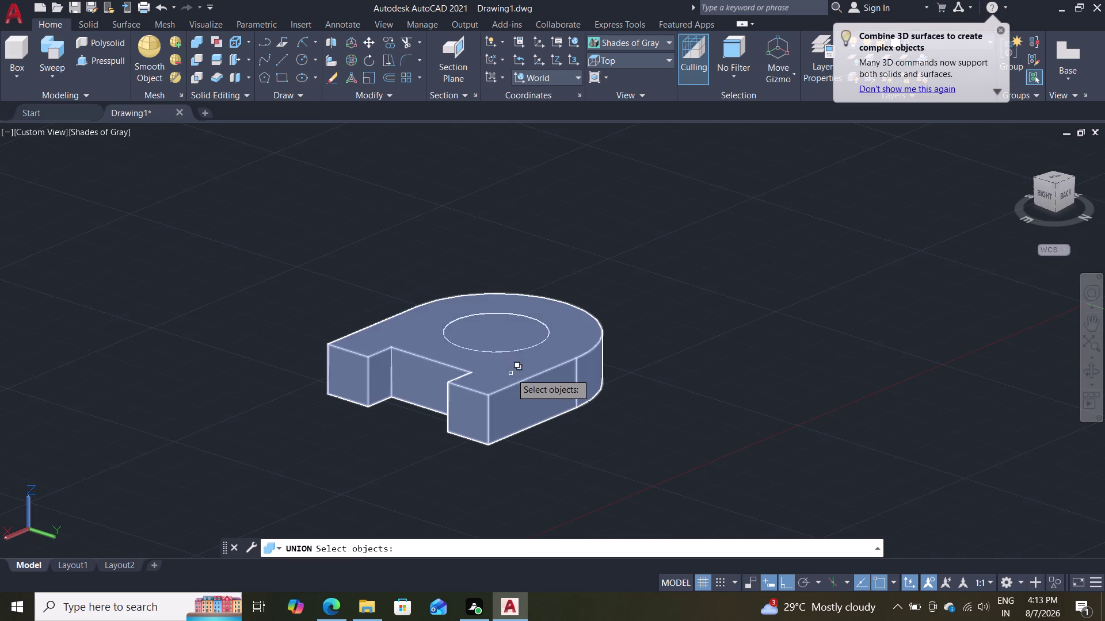
click(512, 353)
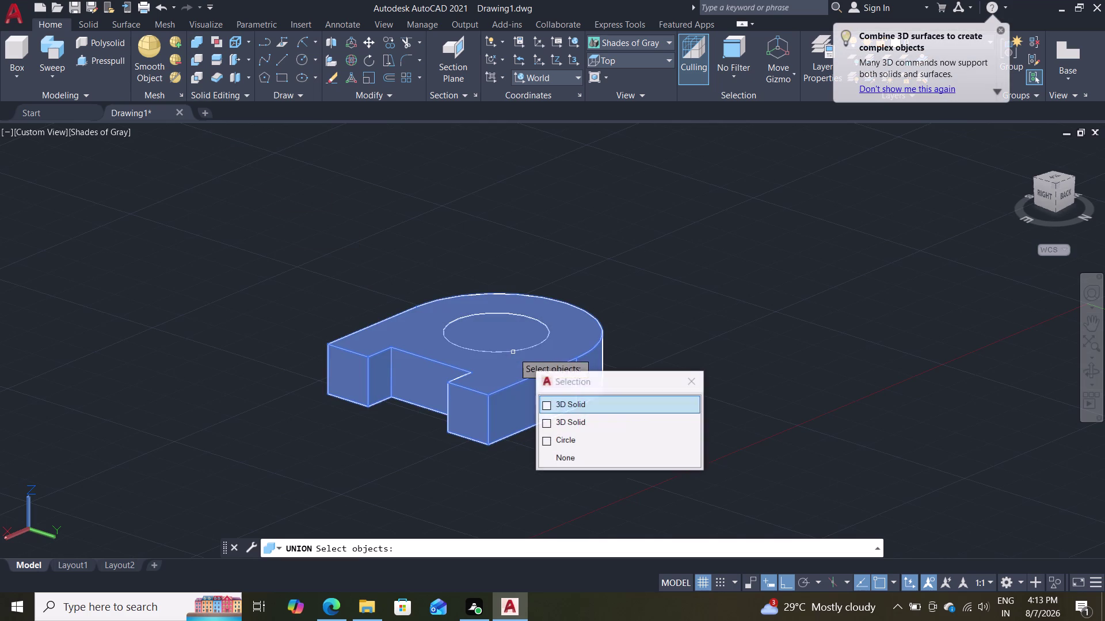
click(566, 407)
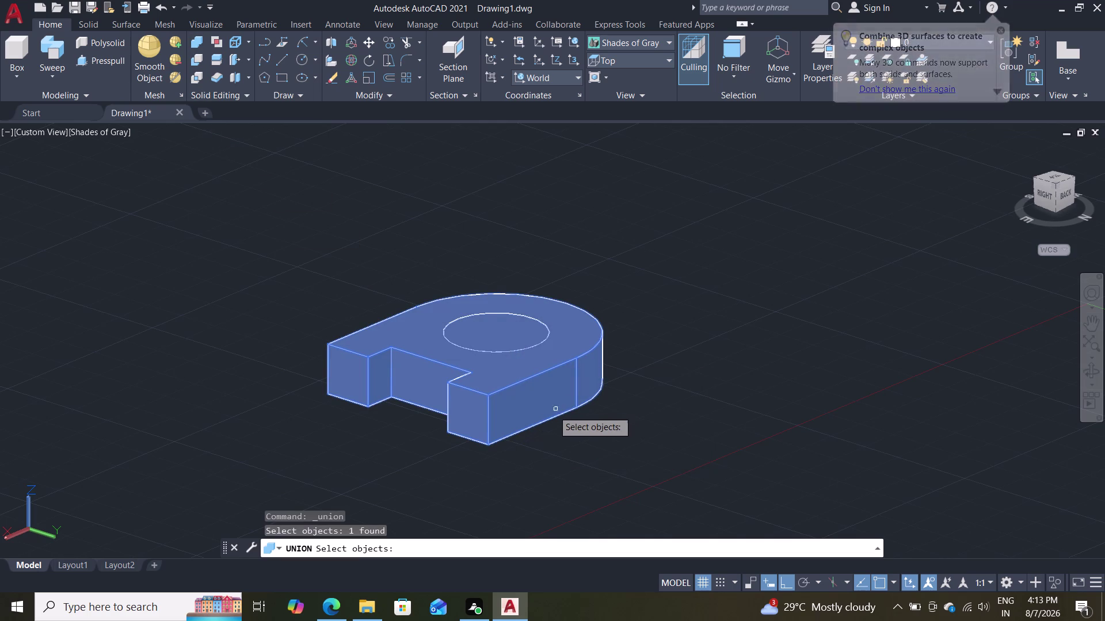
click(549, 411)
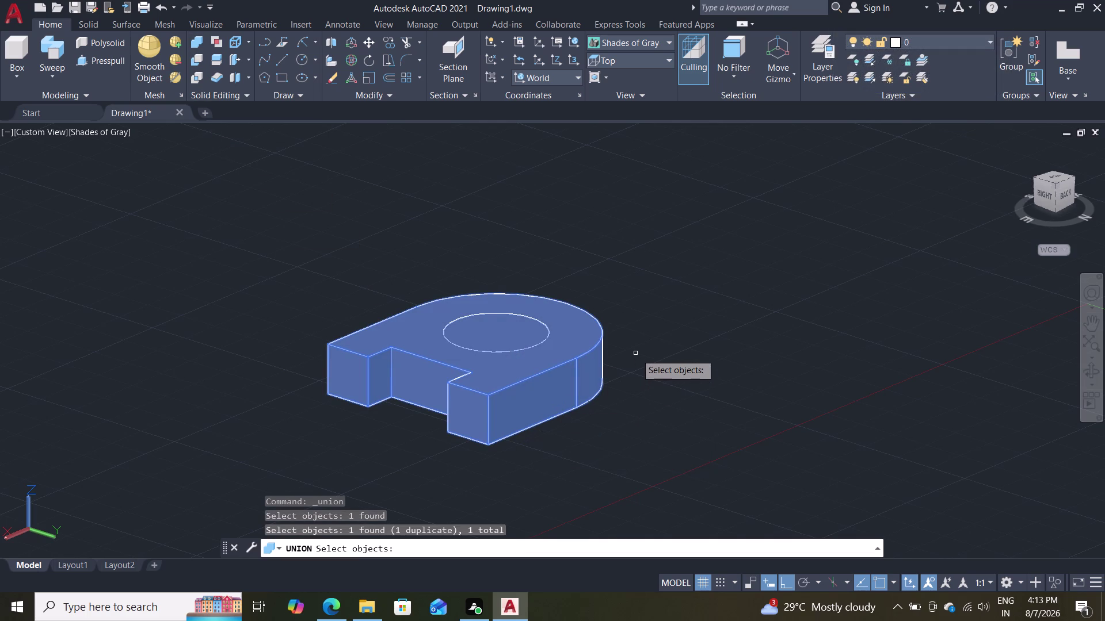
key(Return)
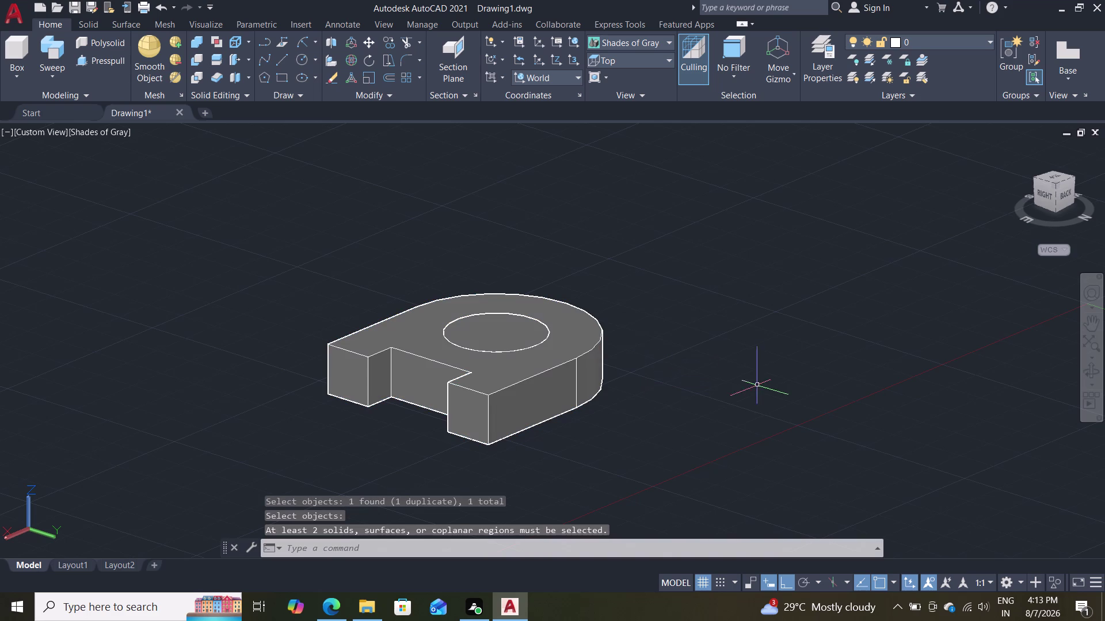
middle_drag(778, 387, 697, 347)
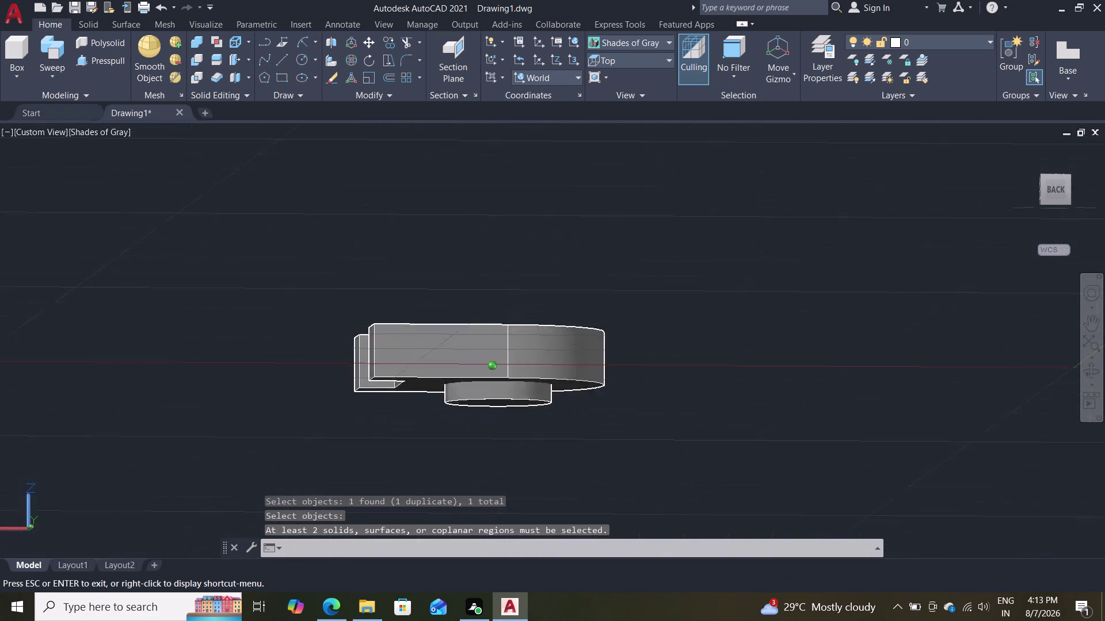
middle_drag(698, 348, 719, 384)
middle_click(725, 387)
middle_drag(739, 392, 765, 389)
middle_click(765, 389)
key(Escape)
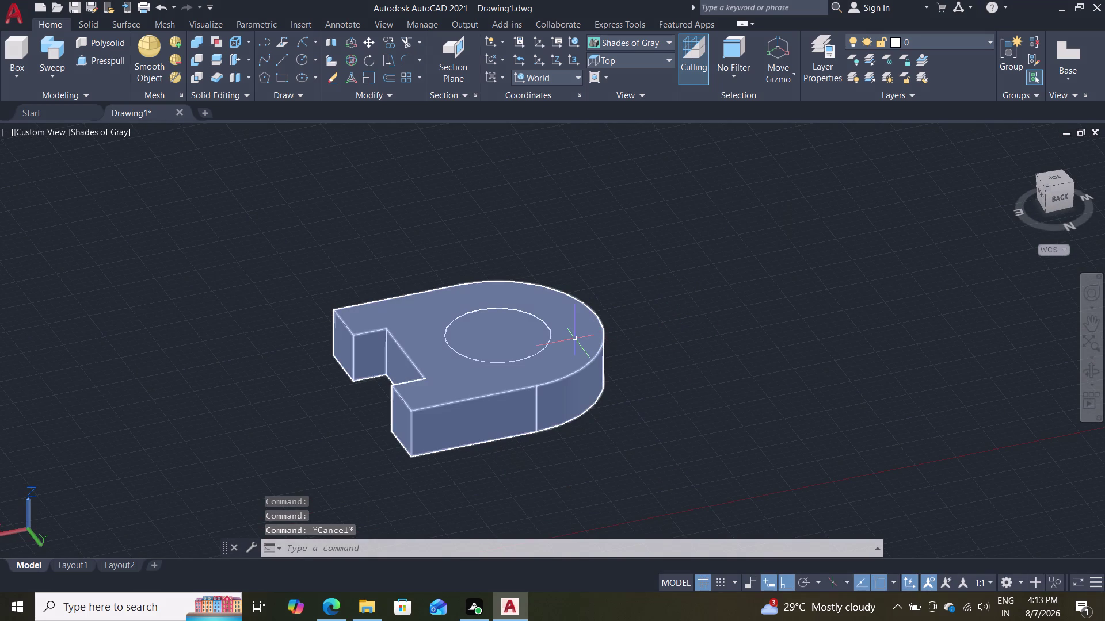
scroll(down, 3)
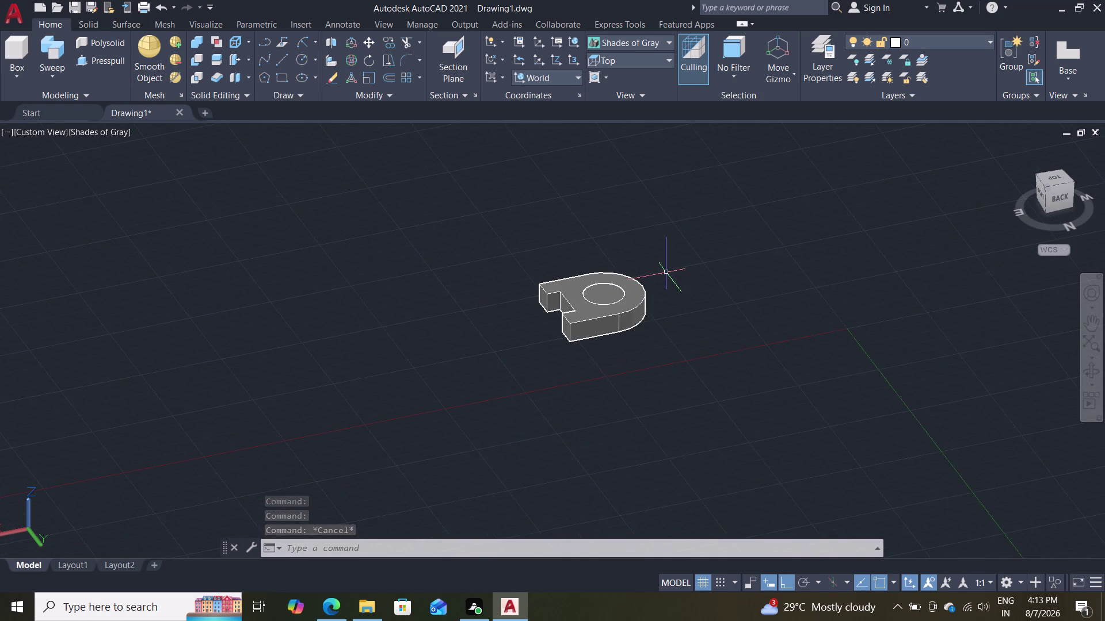
scroll(up, 3)
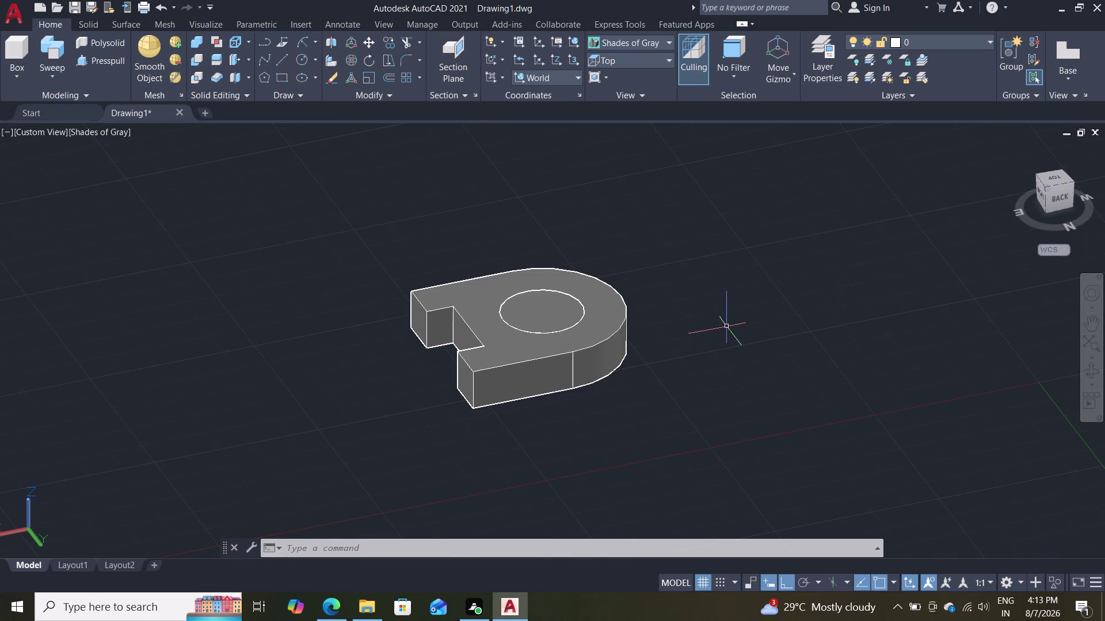
scroll(down, 3)
middle_drag(666, 351, 704, 335)
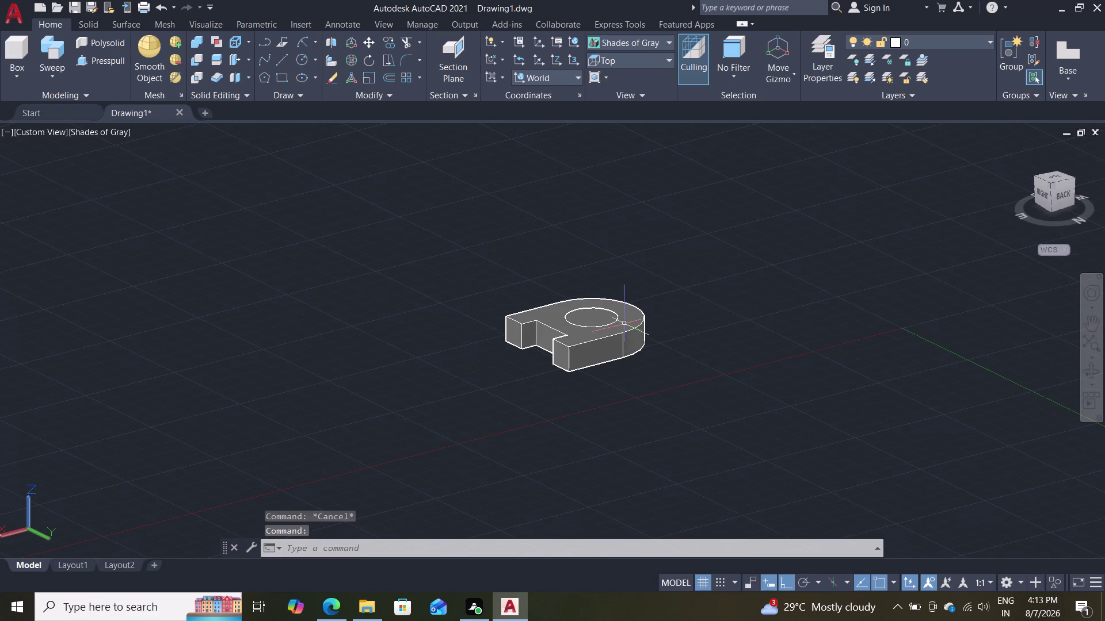
click(632, 328)
middle_drag(652, 416, 576, 441)
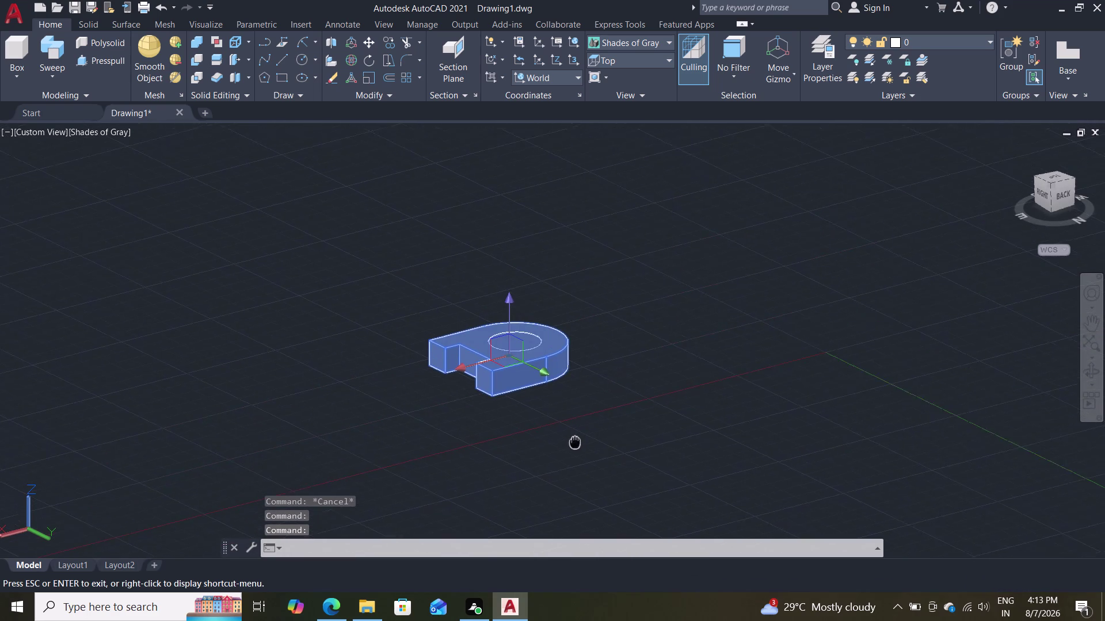
middle_drag(575, 442, 576, 442)
scroll(up, 3)
middle_drag(590, 411, 606, 309)
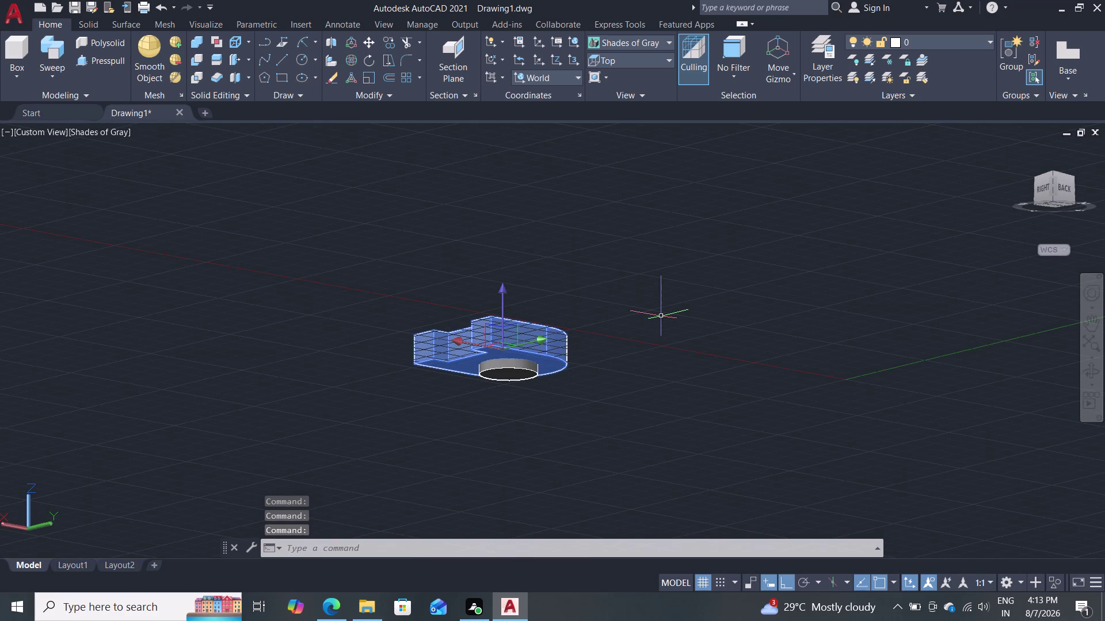
key(Escape)
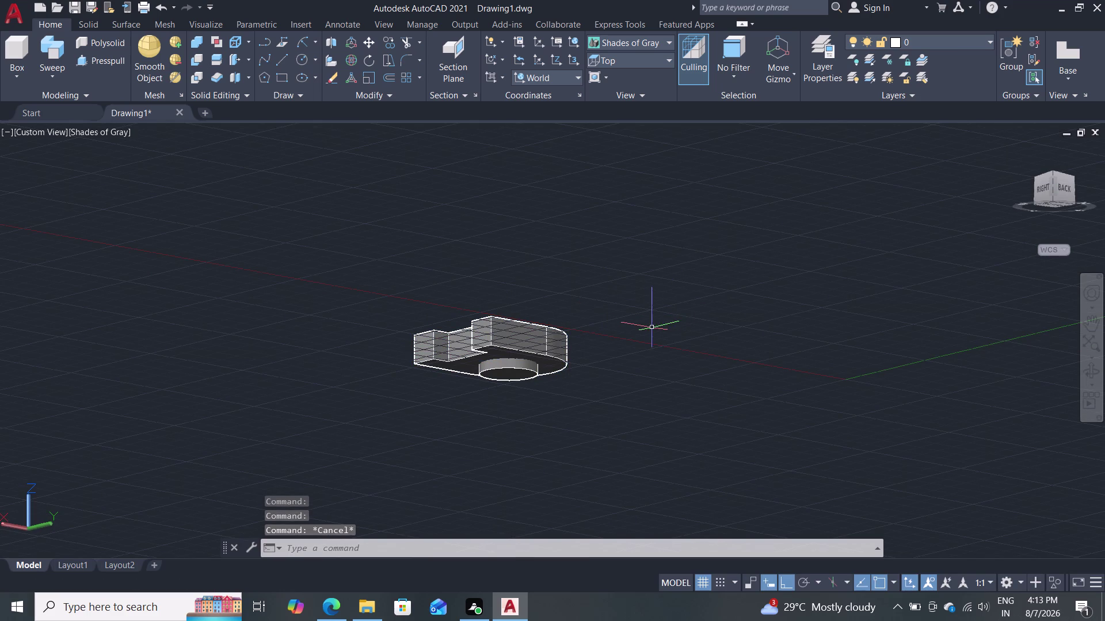
Erase the cylinder beneath the block, then orbit and zoom back over the block.
double_click(521, 374)
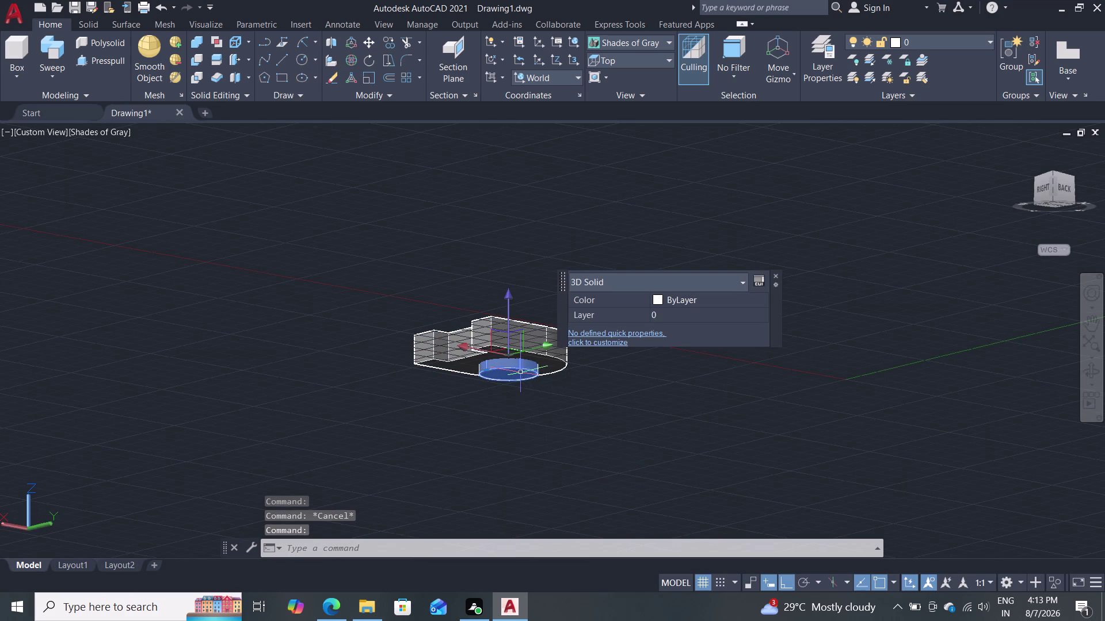
key(Delete)
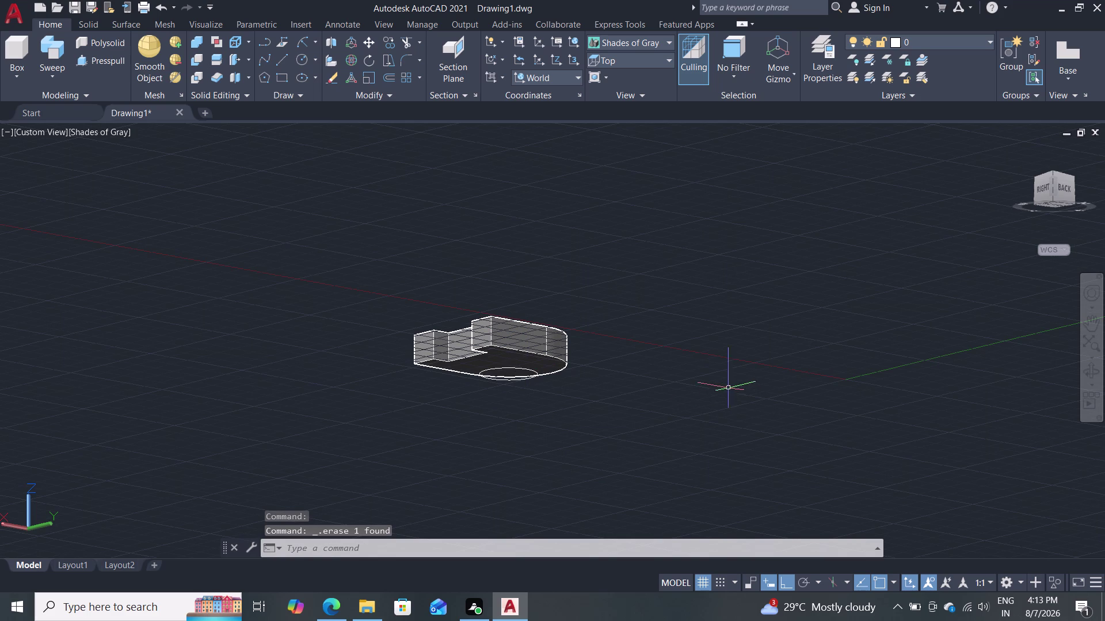
middle_drag(629, 401, 543, 492)
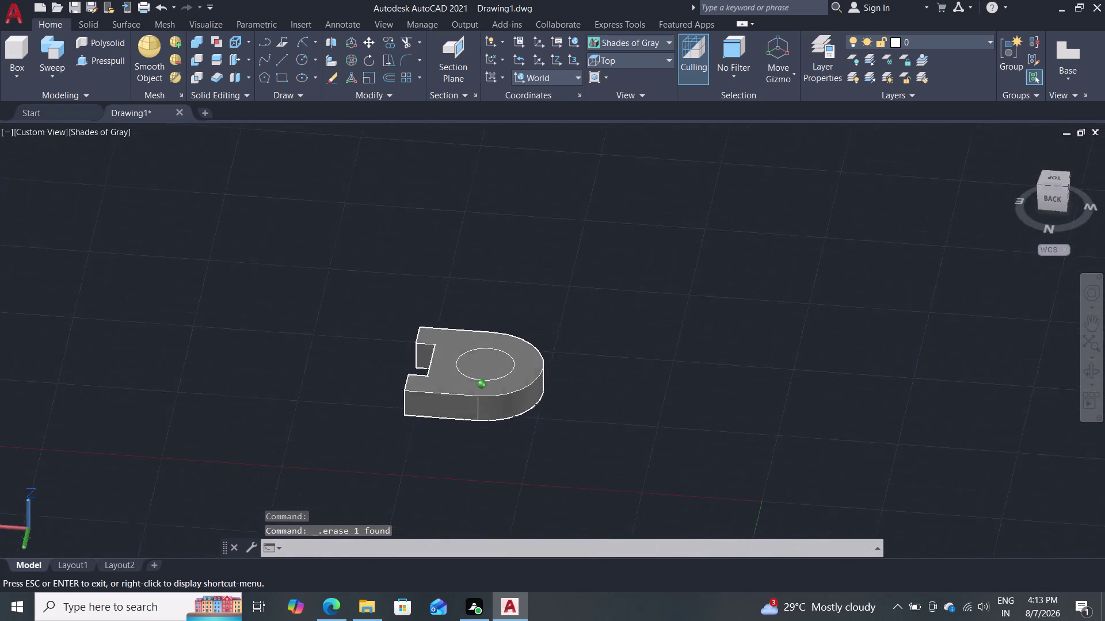
middle_drag(543, 492, 566, 492)
key(Escape)
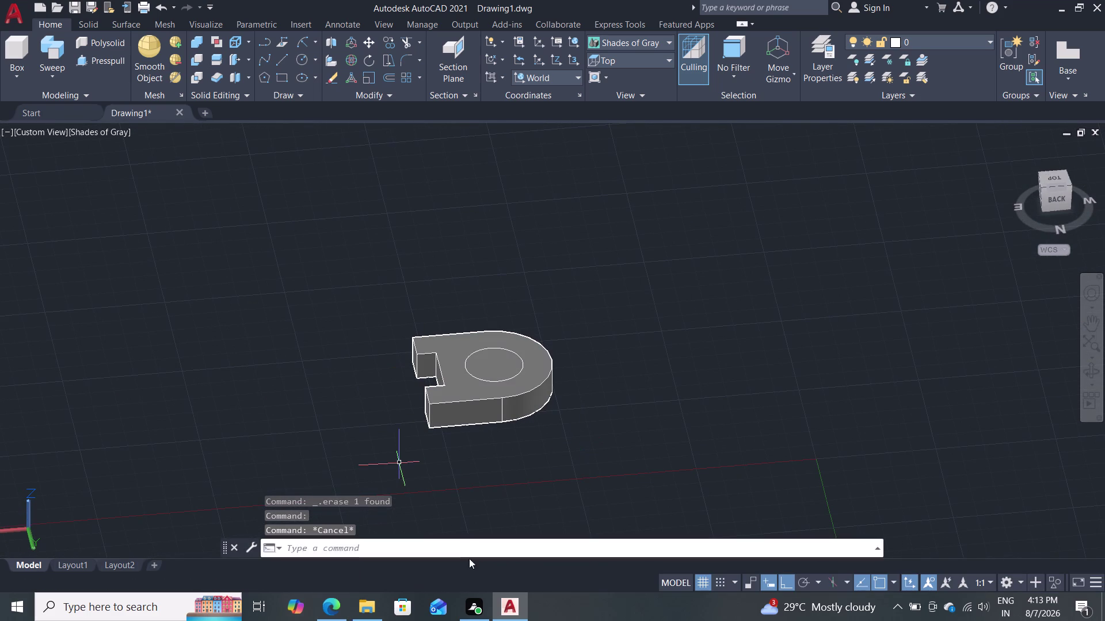
scroll(up, 3)
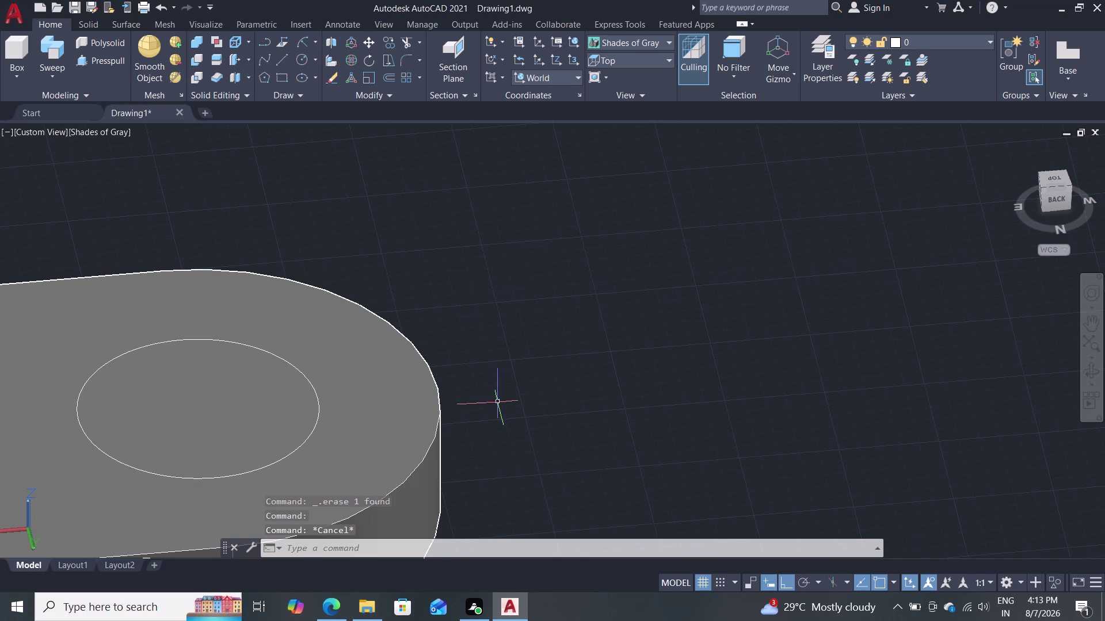
middle_drag(511, 381, 707, 237)
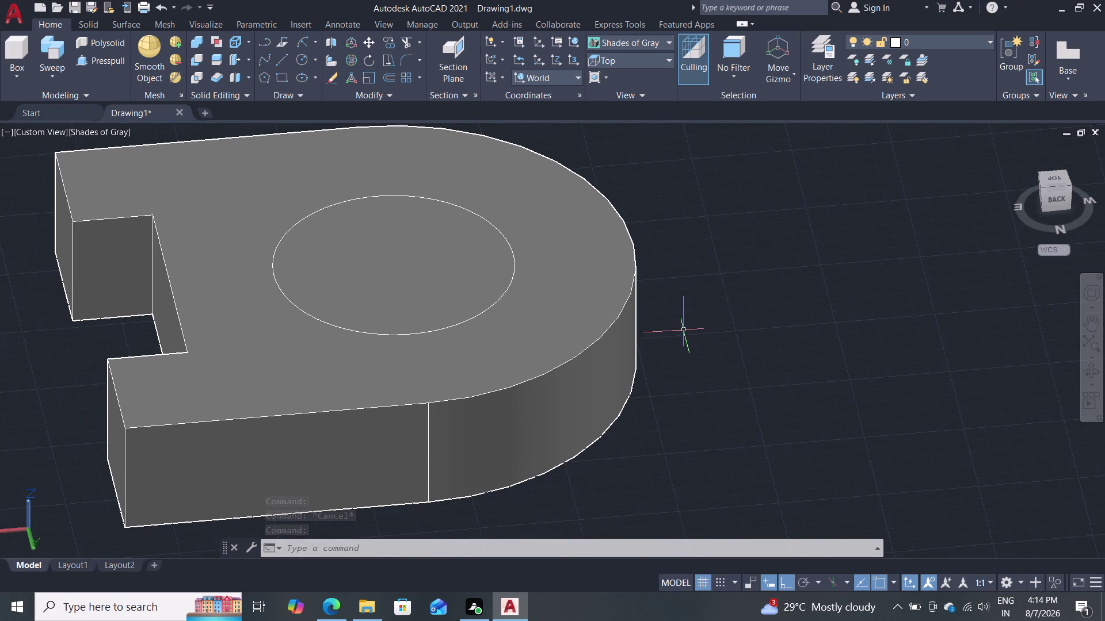
Orbit under the block and erase the leftover circle there.
middle_drag(690, 341, 696, 252)
right_drag(698, 334, 699, 288)
right_click(699, 281)
right_click(699, 277)
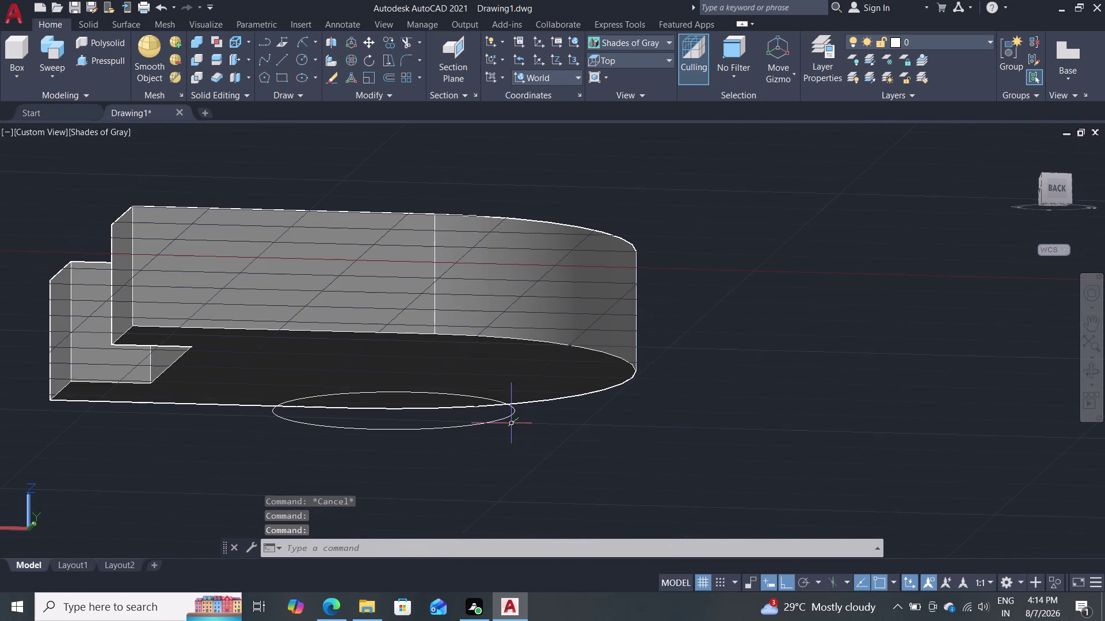
click(511, 415)
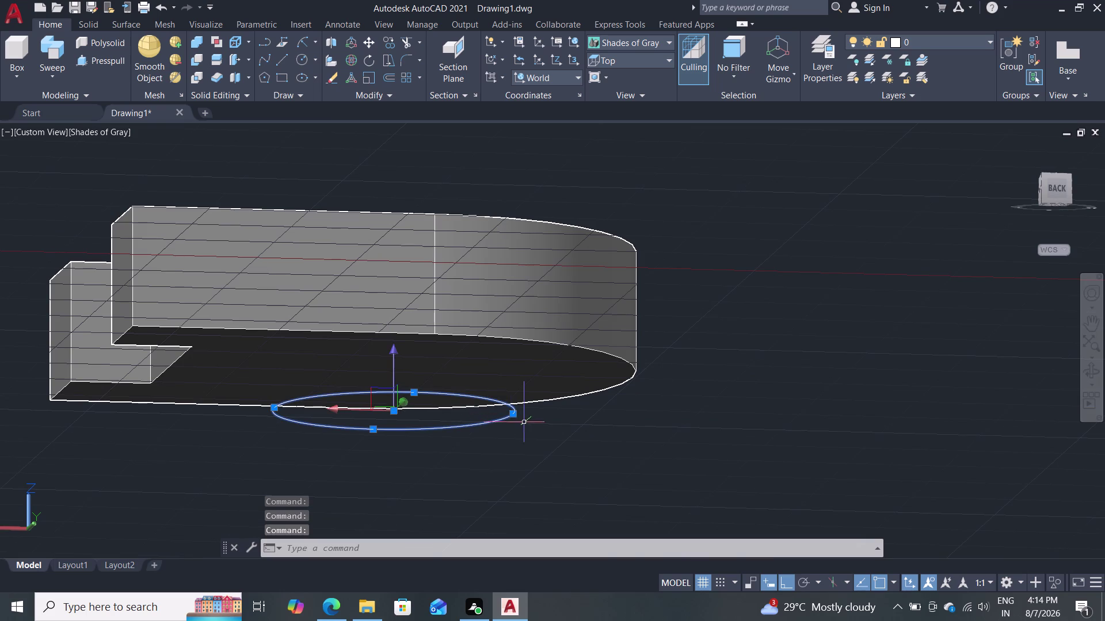
key(Delete)
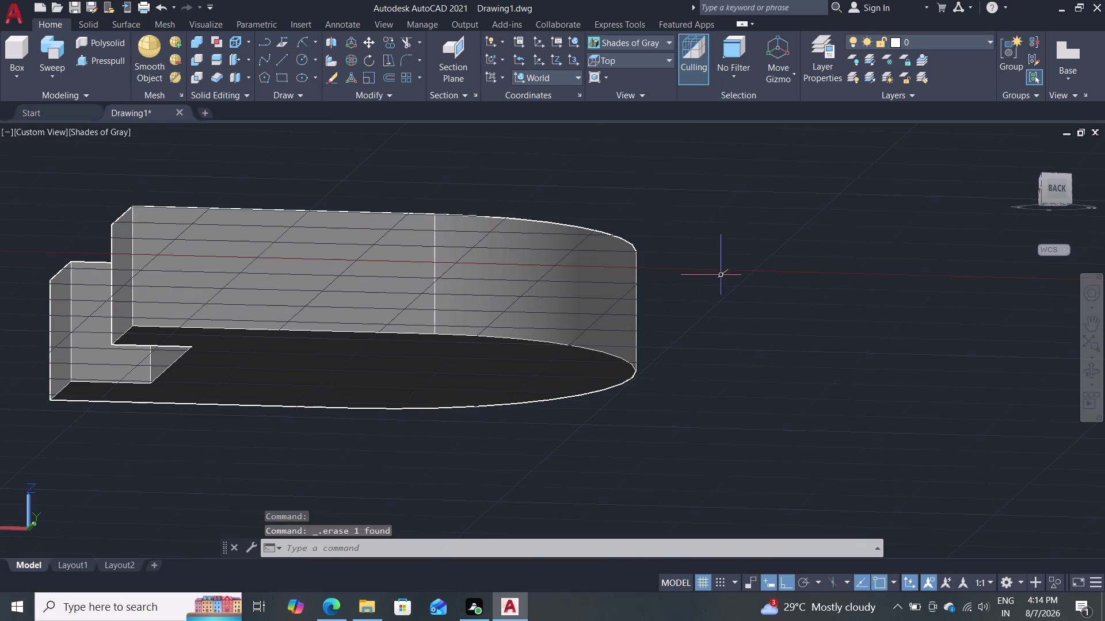
Orbit and zoom around the slot side and end to review the solid.
middle_drag(725, 235, 851, 279)
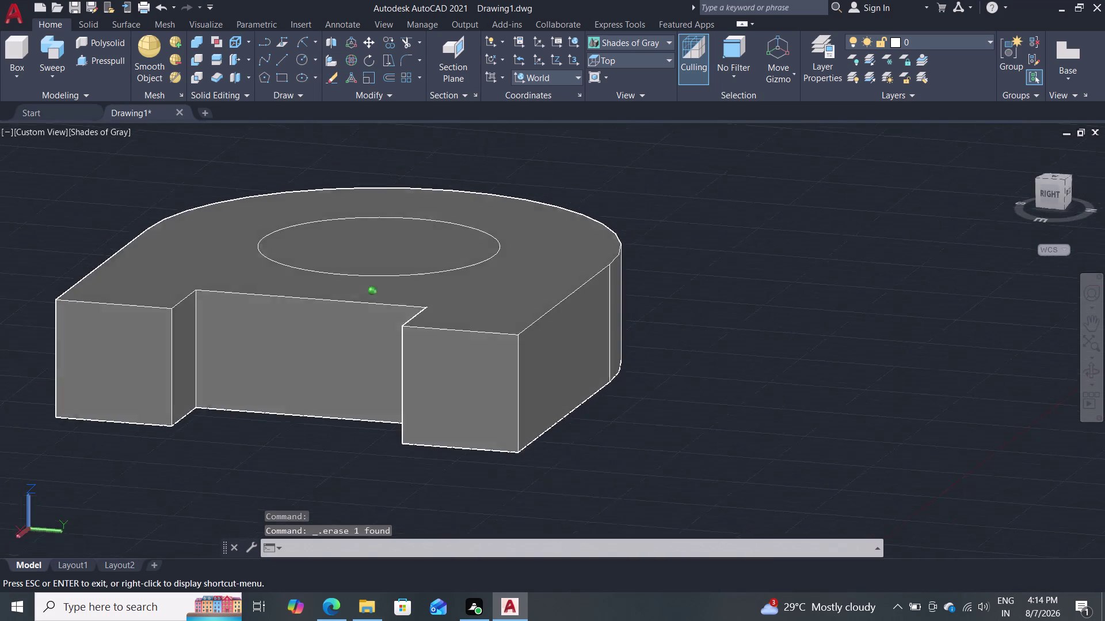
middle_drag(850, 278, 871, 272)
scroll(up, 3)
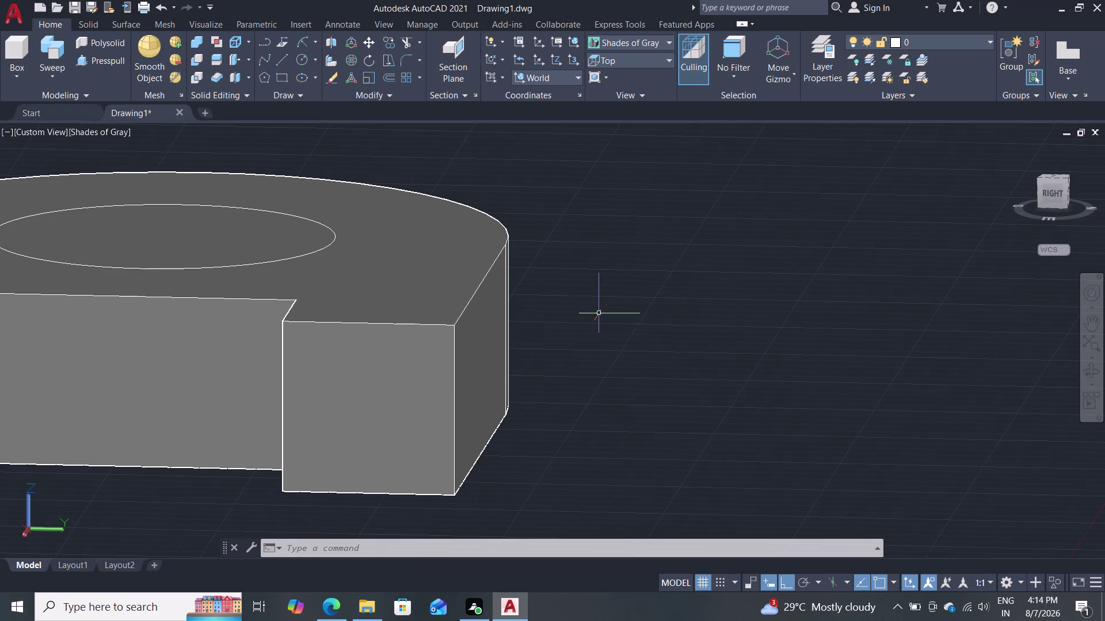
scroll(down, 3)
scroll(up, 3)
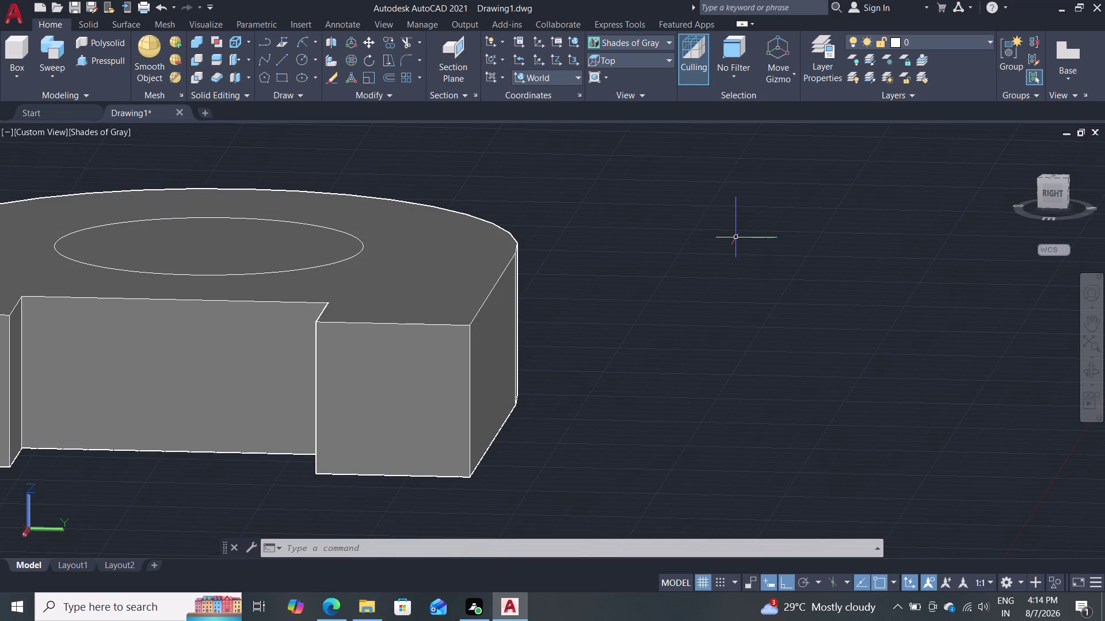
middle_drag(759, 243, 710, 283)
scroll(down, 3)
scroll(up, 3)
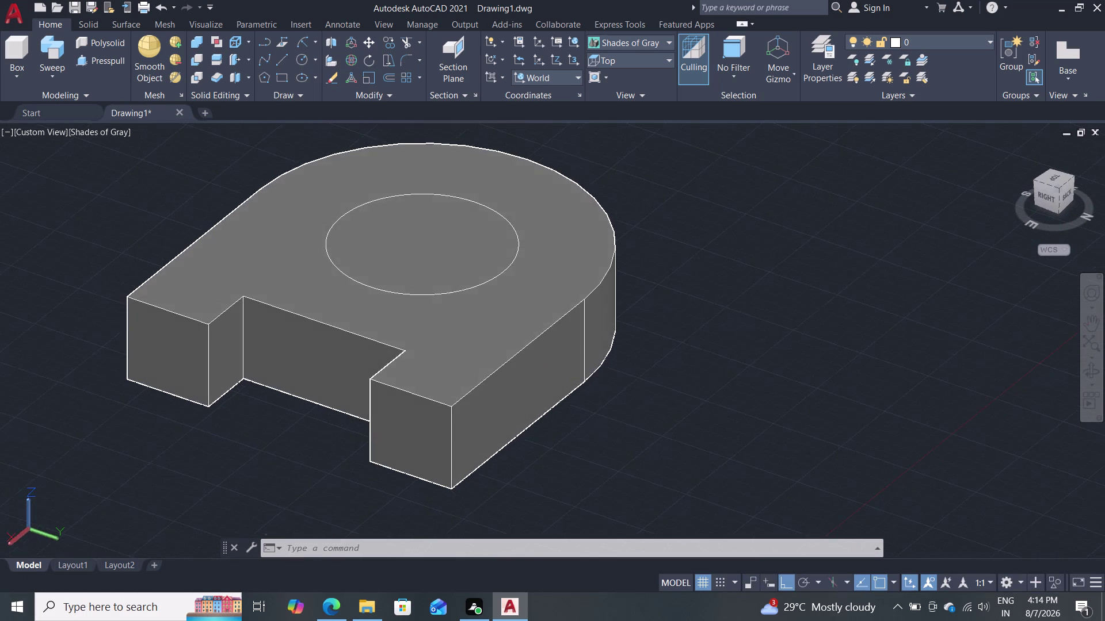
scroll(down, 3)
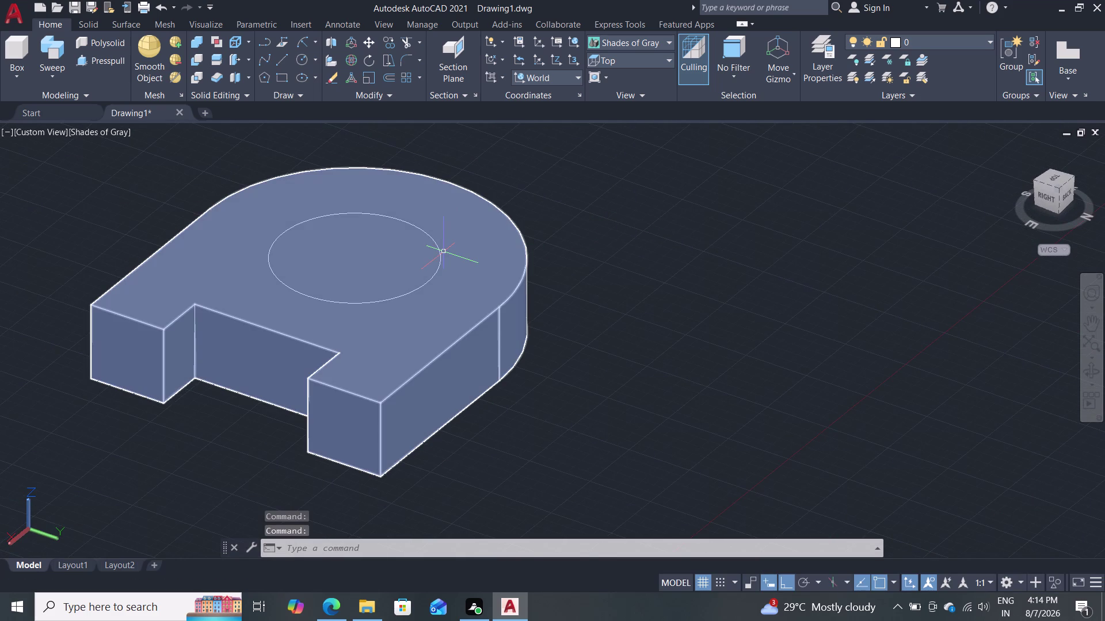
Undo the last several actions and cancel an accidentally started Zoom.
key(ctrl+z)
key(ctrl+z)
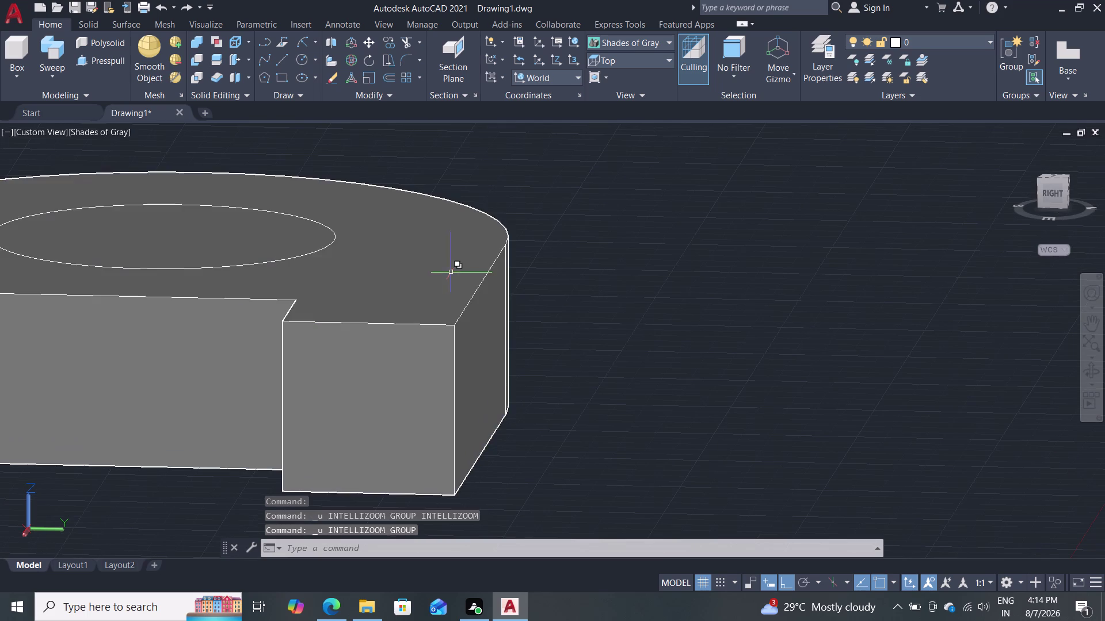
key(ctrl+z)
key(ctrl+z)
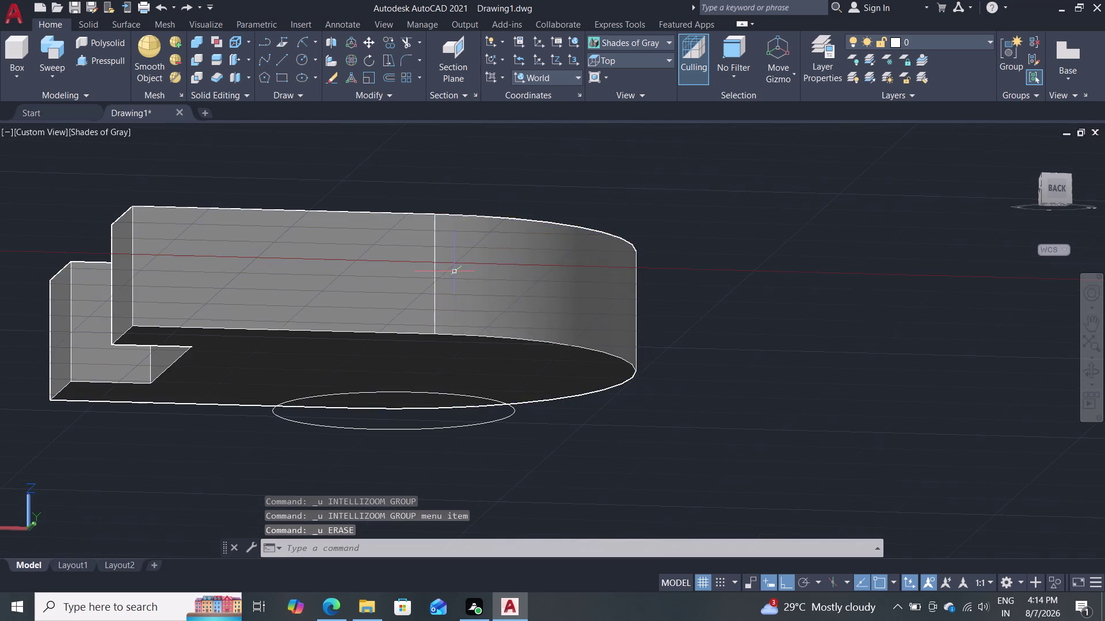
key(ctrl+z)
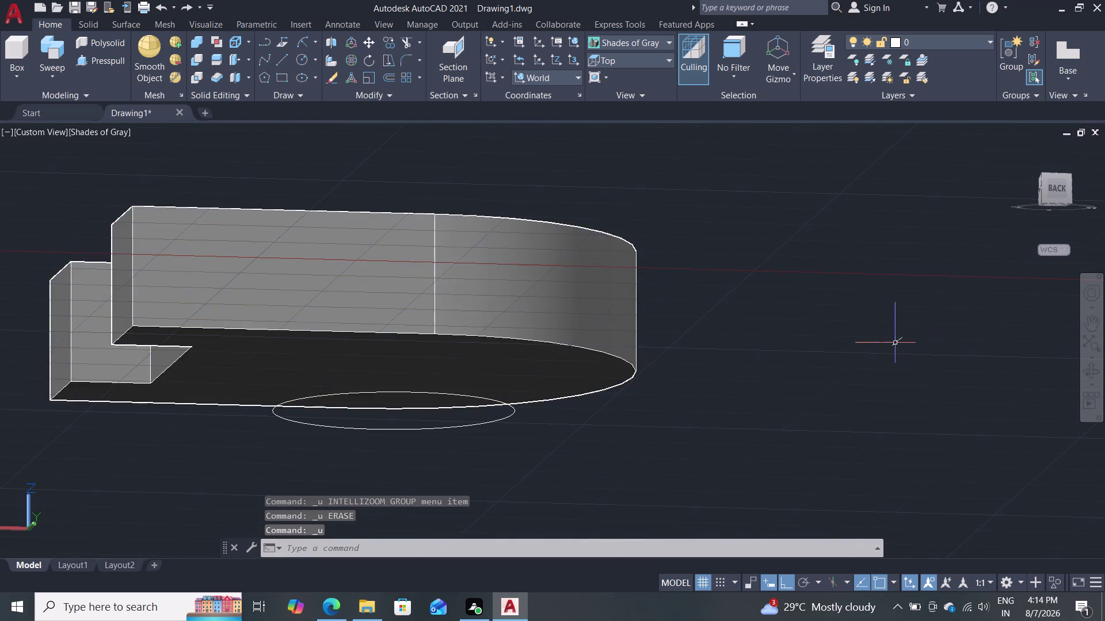
key(ctrl+z)
key(z)
key(ctrl+z)
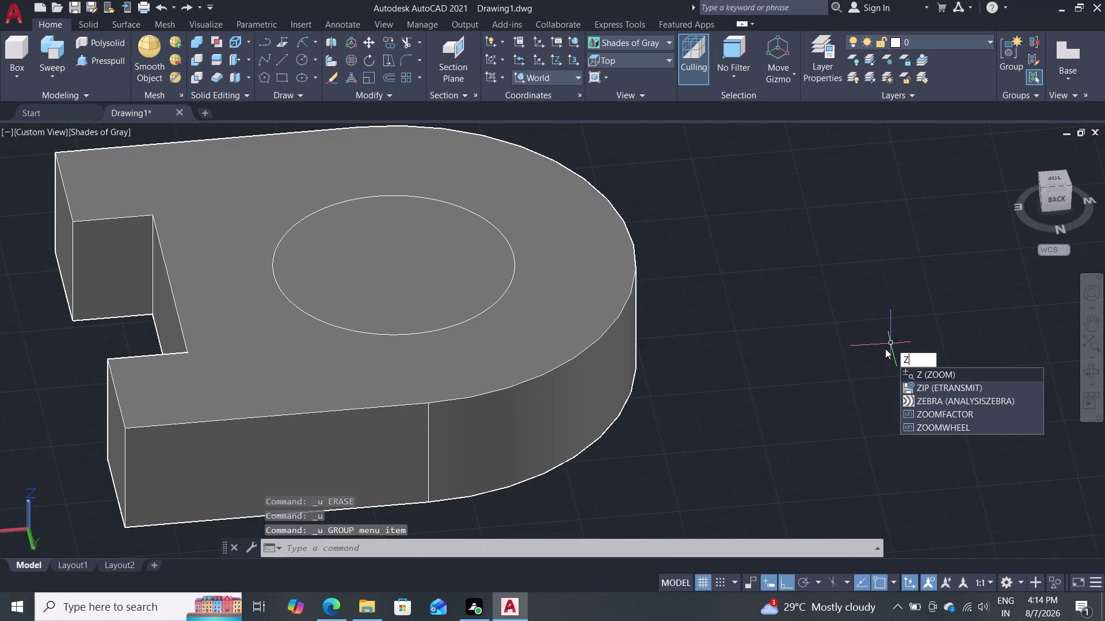
key(ctrl+z)
key(Delete)
key(Delete)
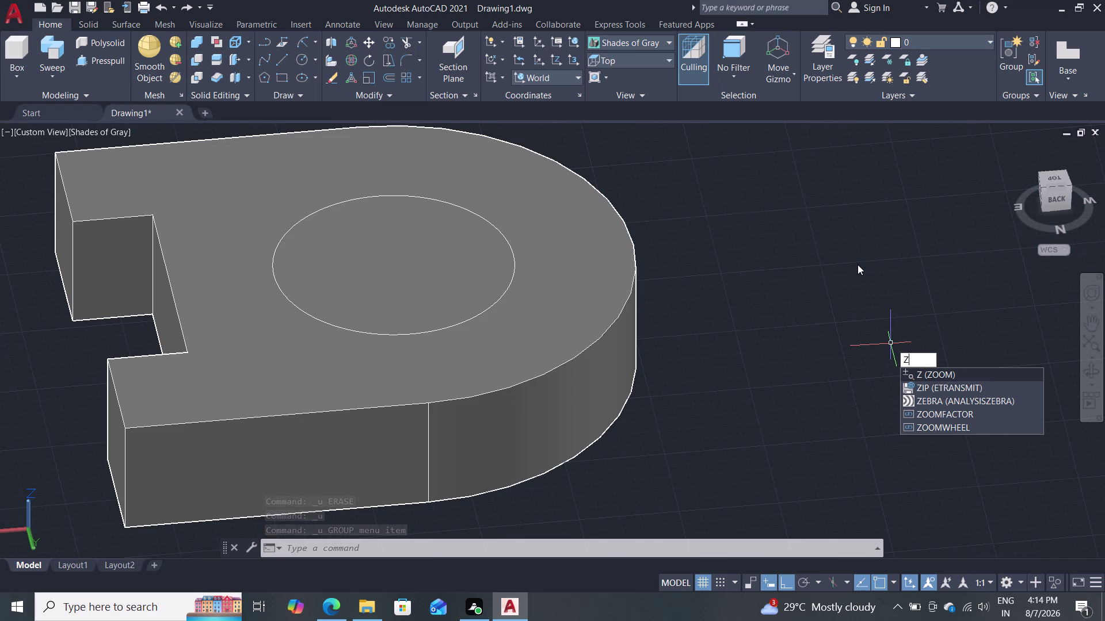
key(Escape)
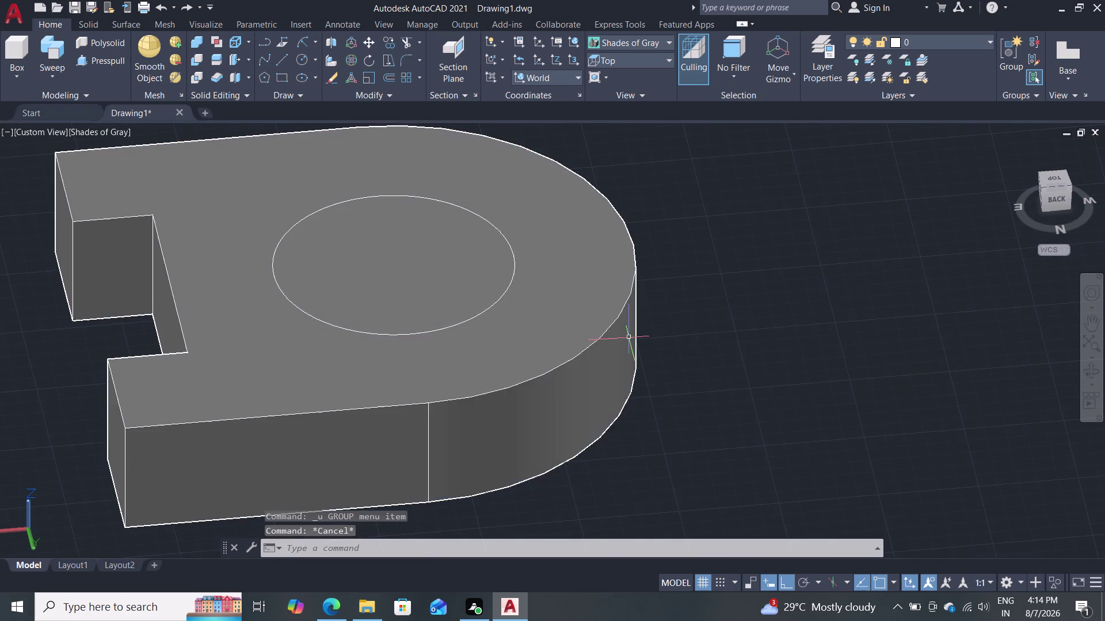
Keep undoing until the erased cylinder reappears beneath the block, then orbit to check.
key(ctrl+z)
key(ctrl+z)
key(ctrl+z)
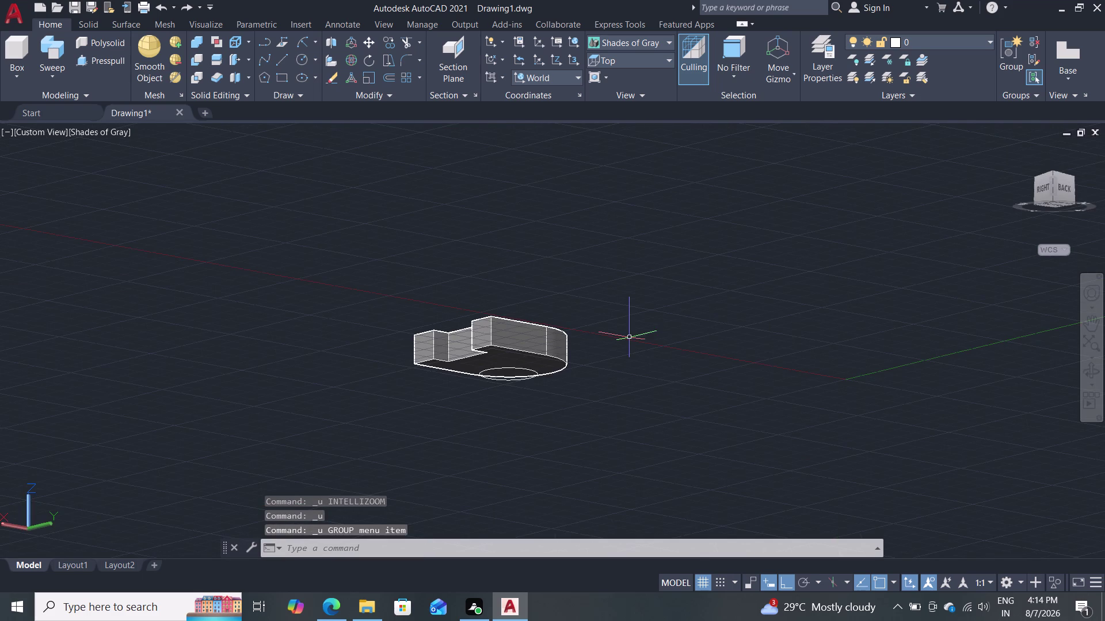
key(ctrl+z)
key(z)
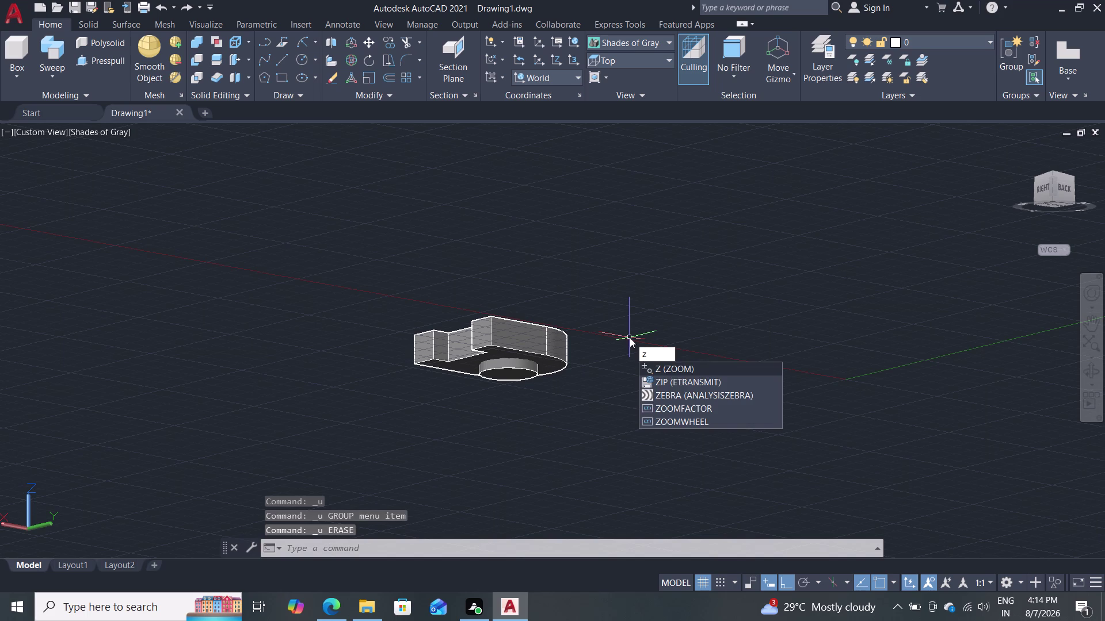
key(Delete)
key(Escape)
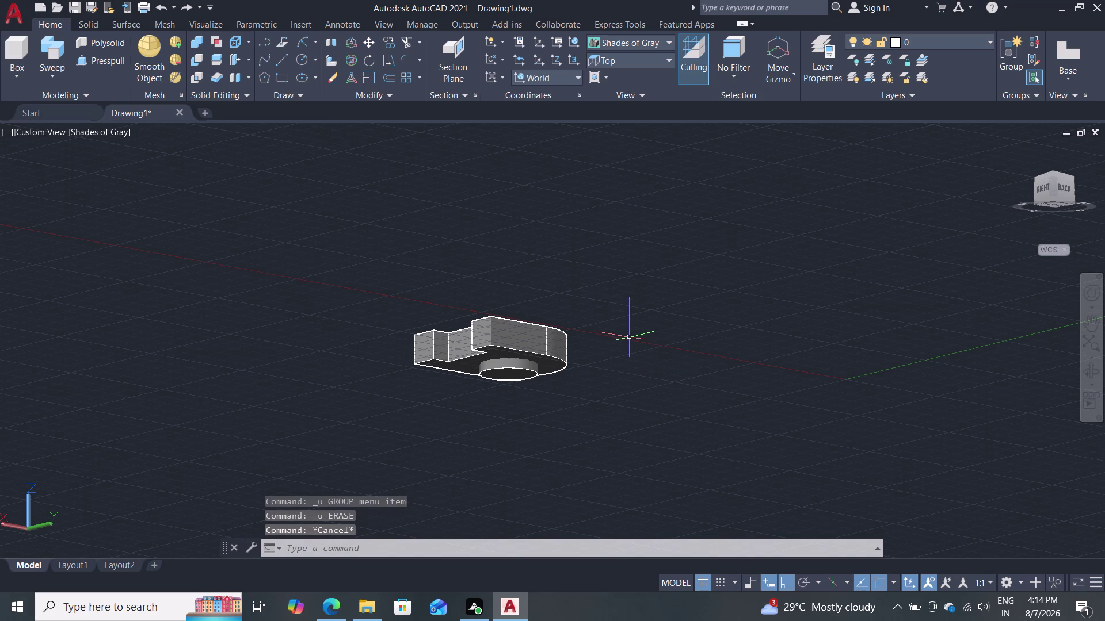
key(ctrl+z)
key(ctrl+z)
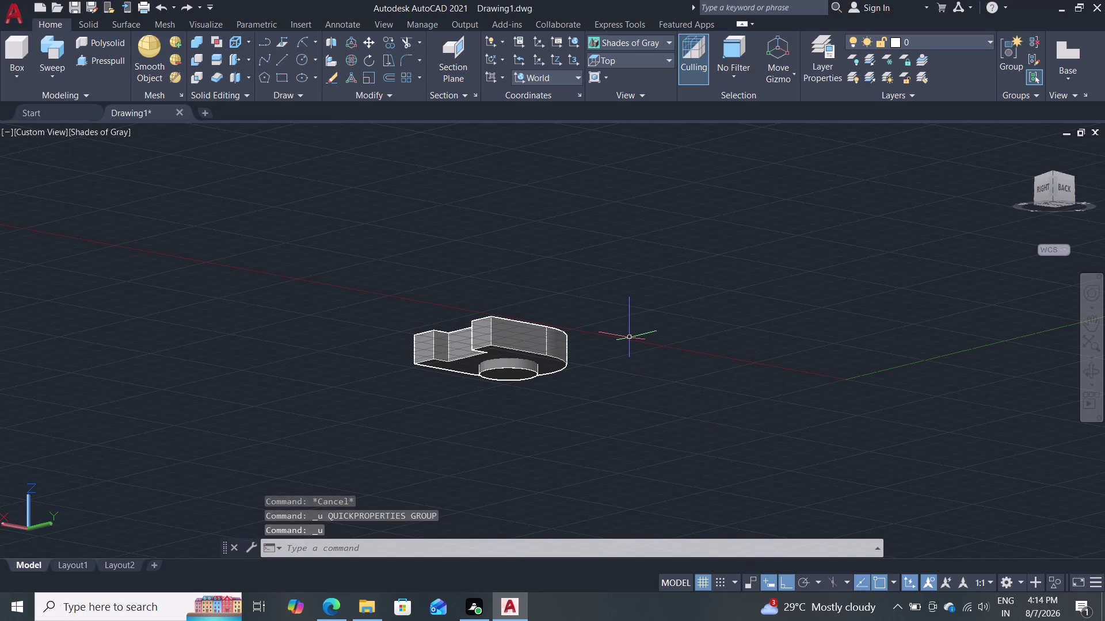
key(ctrl+z)
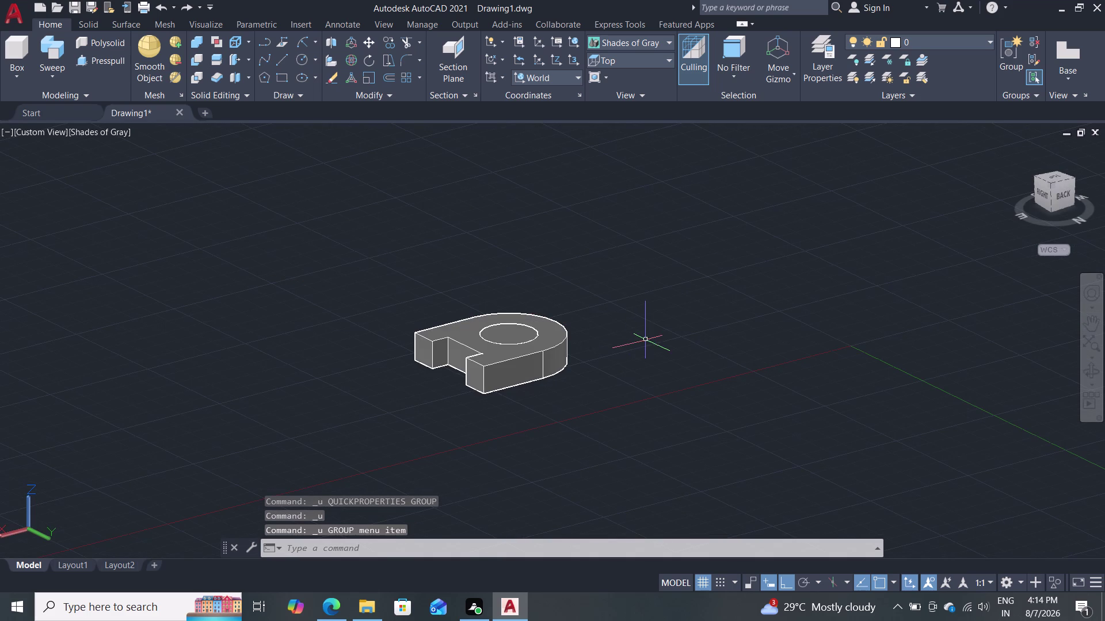
middle_drag(609, 356, 595, 295)
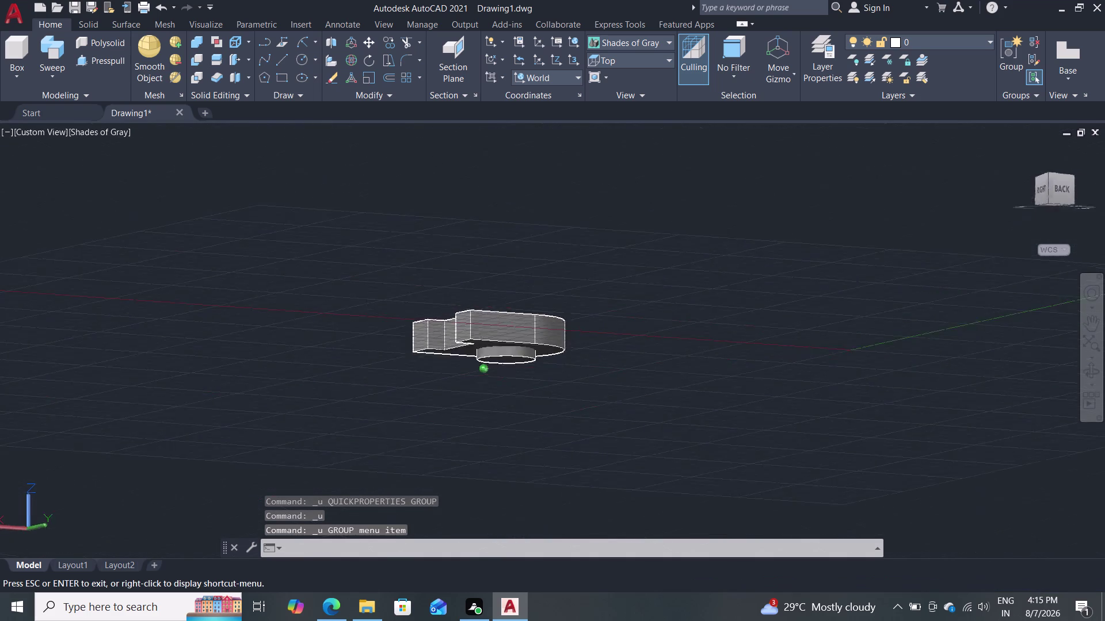
middle_drag(594, 295, 585, 347)
scroll(up, 3)
double_click(491, 318)
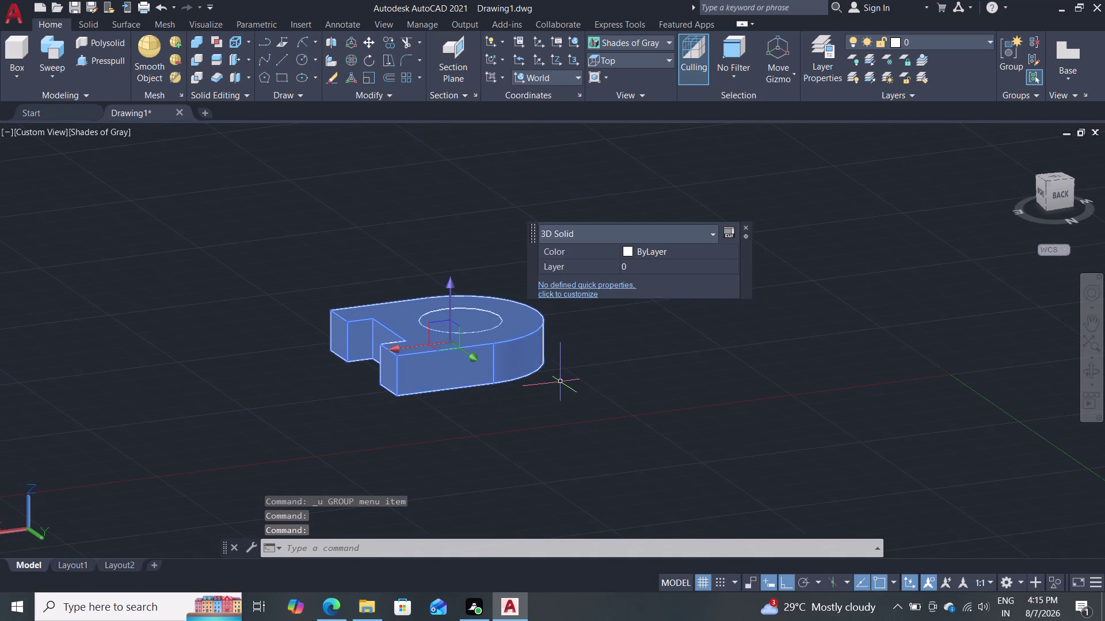
key(Escape)
key(ctrl+z)
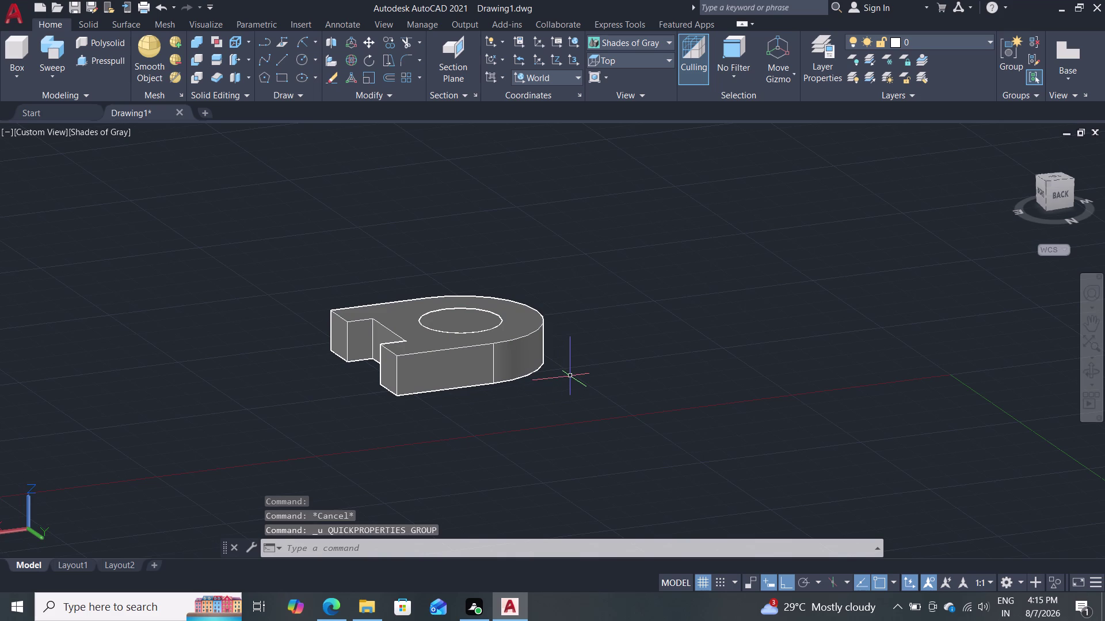
middle_drag(586, 328, 584, 315)
middle_drag(584, 316, 609, 408)
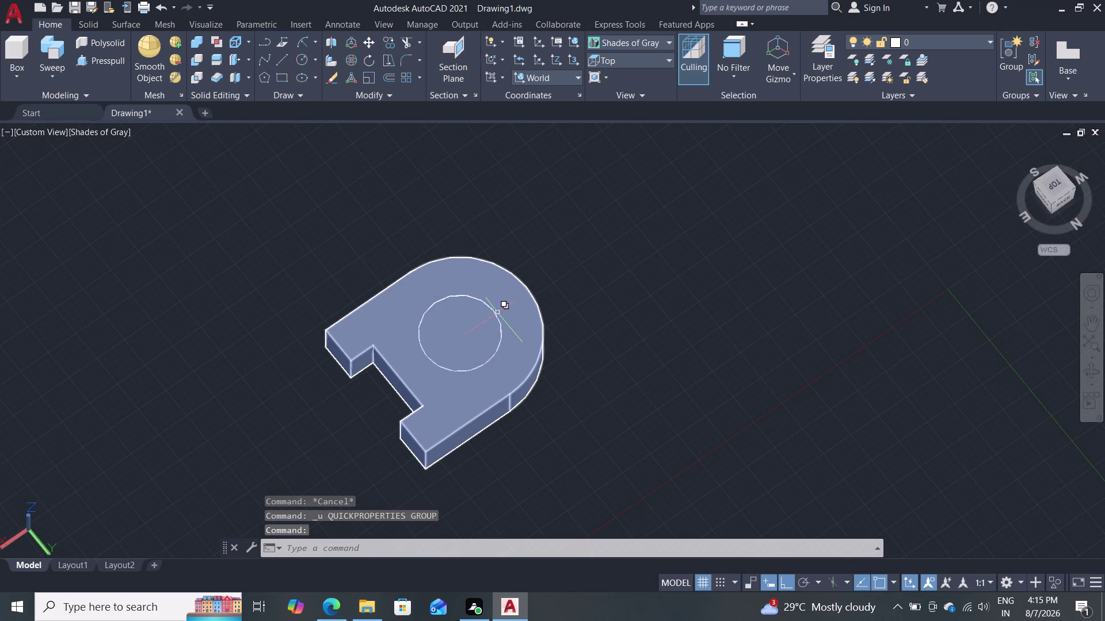
click(498, 313)
click(544, 406)
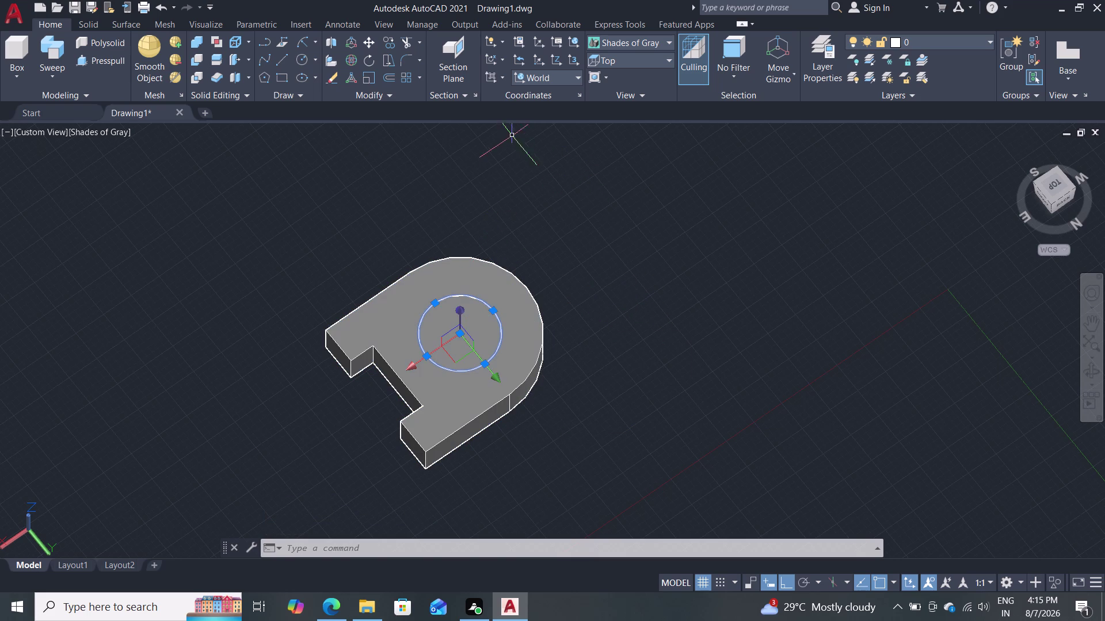
key(Escape)
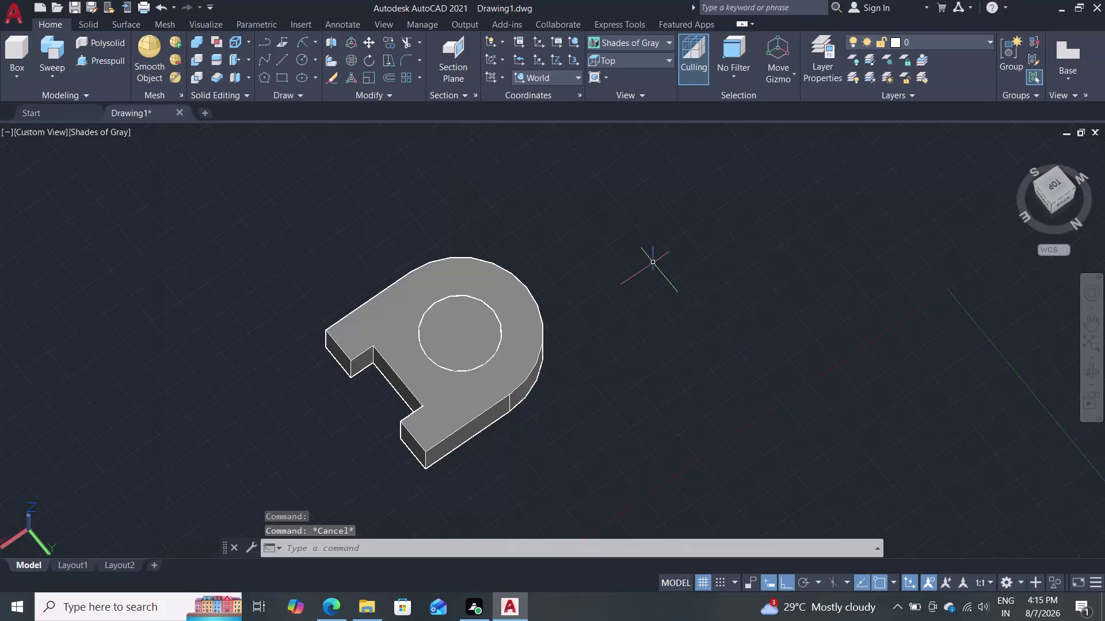
scroll(down, 3)
scroll(up, 3)
middle_drag(623, 270, 678, 208)
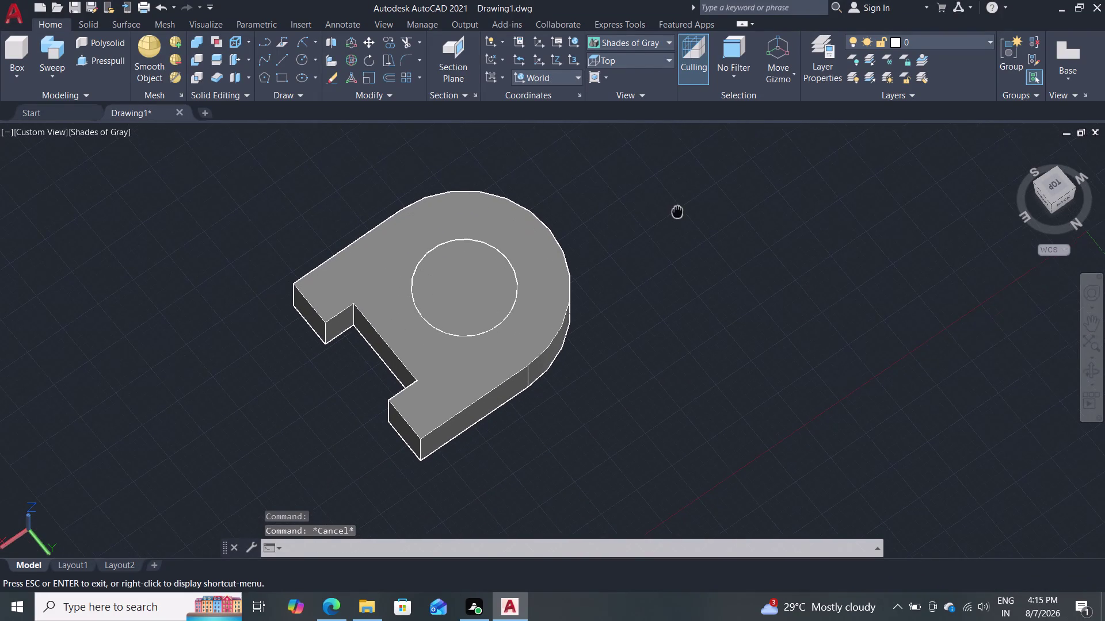
middle_drag(678, 208, 679, 208)
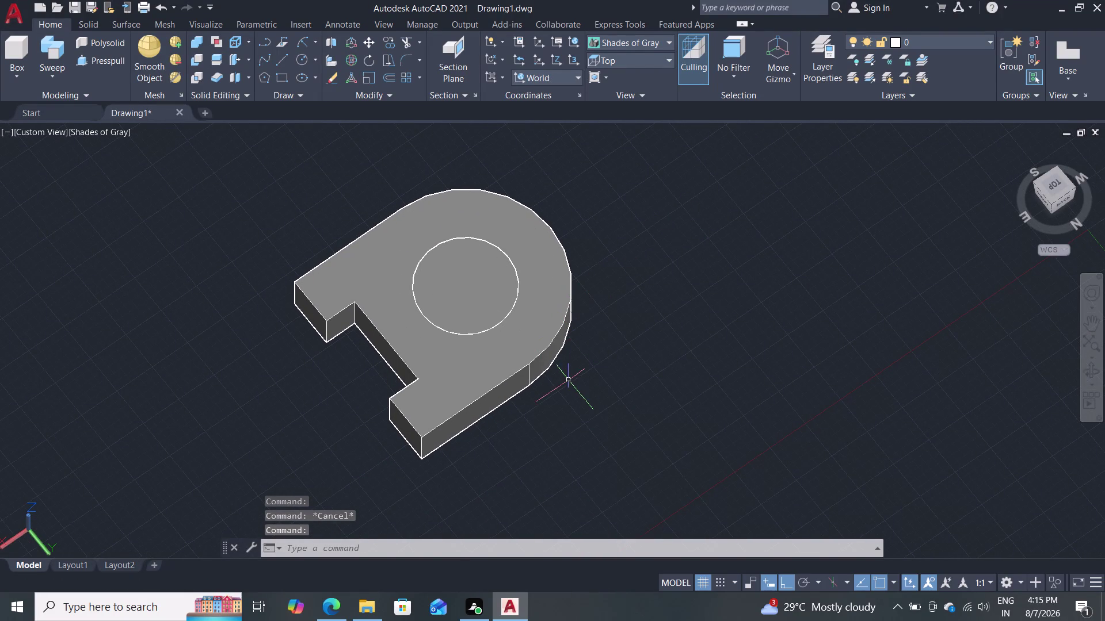
middle_drag(571, 384, 511, 299)
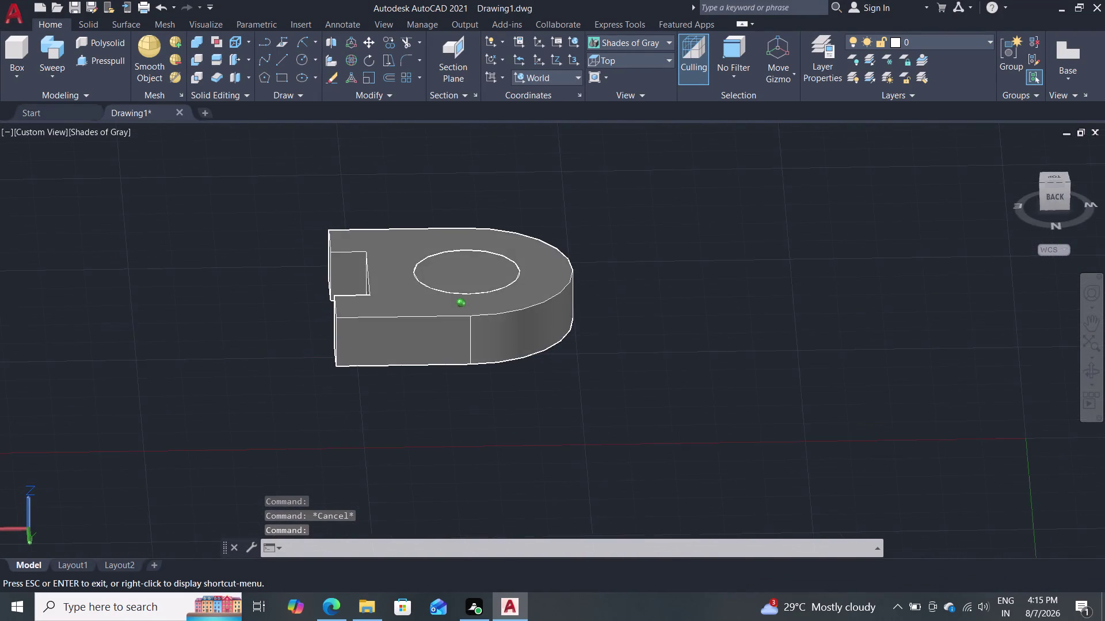
middle_drag(511, 299, 518, 234)
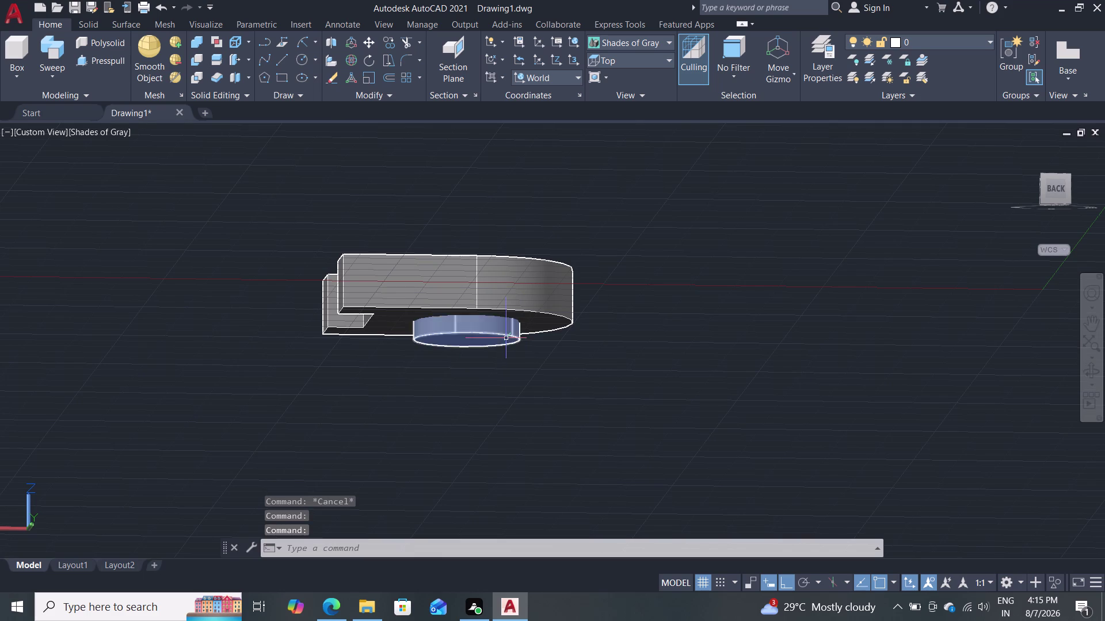
Erase the restored cylinder under the block and orbit back to an angled top view.
click(506, 339)
key(Delete)
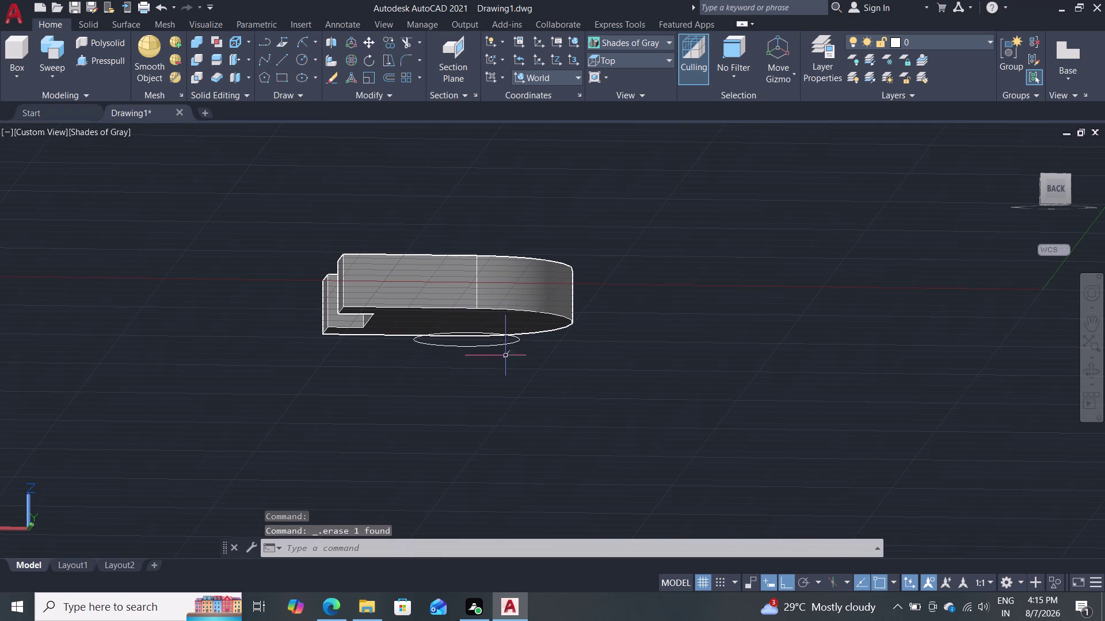
click(506, 346)
key(Delete)
scroll(up, 3)
middle_drag(613, 287, 635, 354)
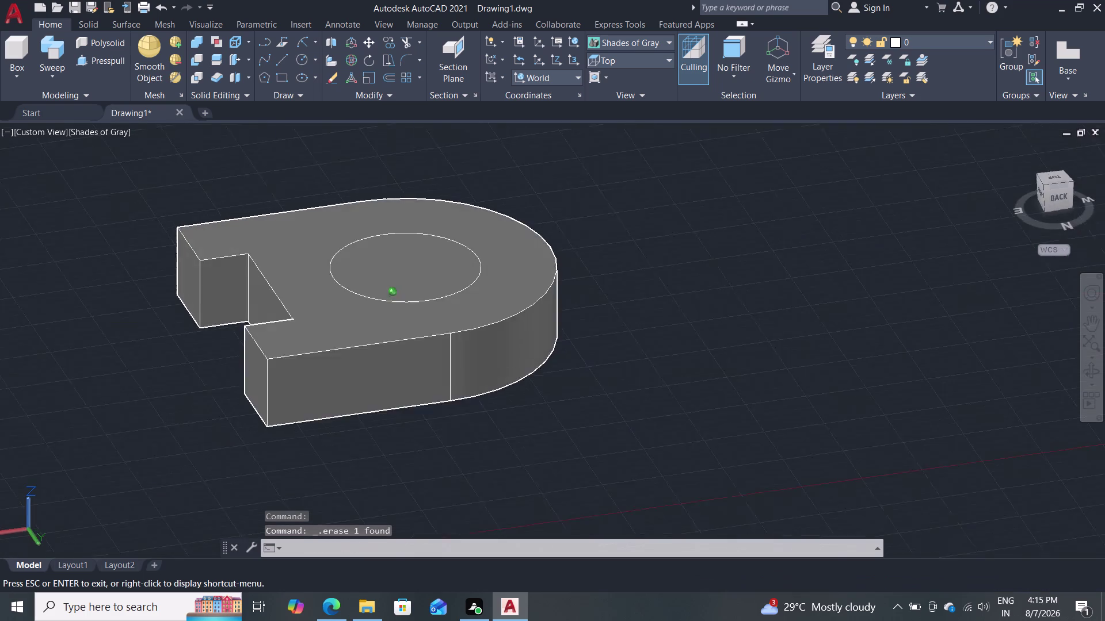
middle_drag(636, 353, 682, 375)
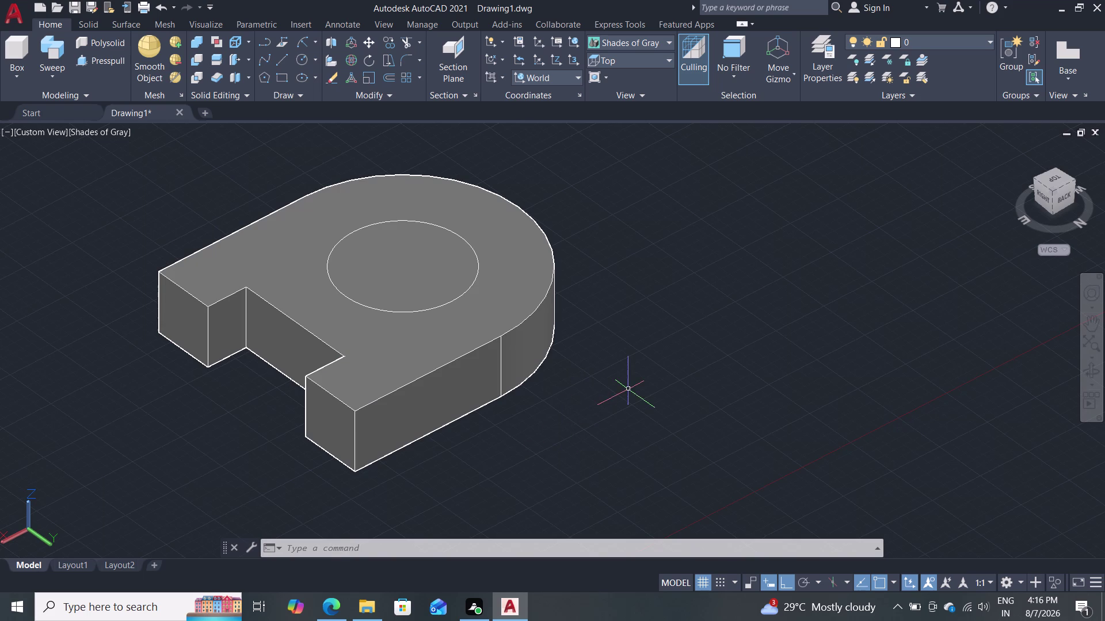
click(116, 56)
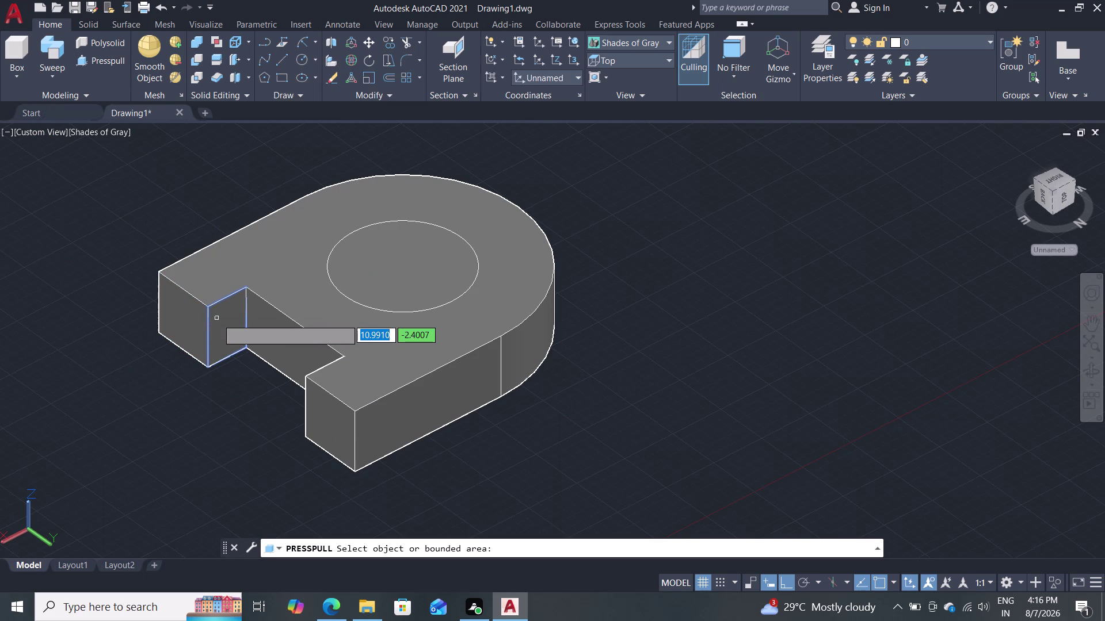
click(932, 579)
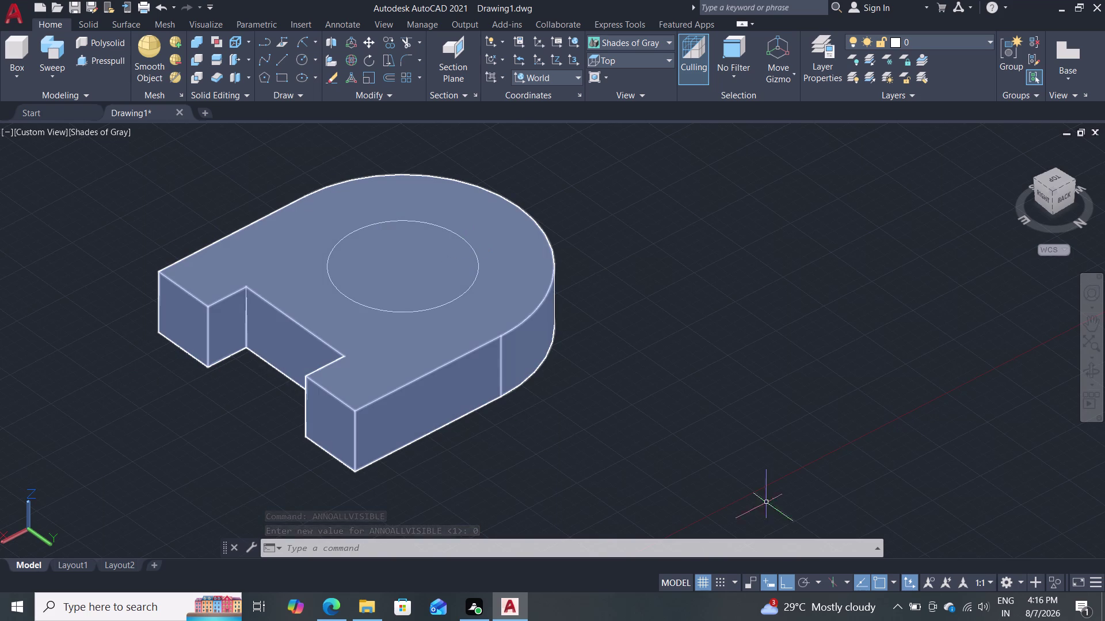
double_click(929, 583)
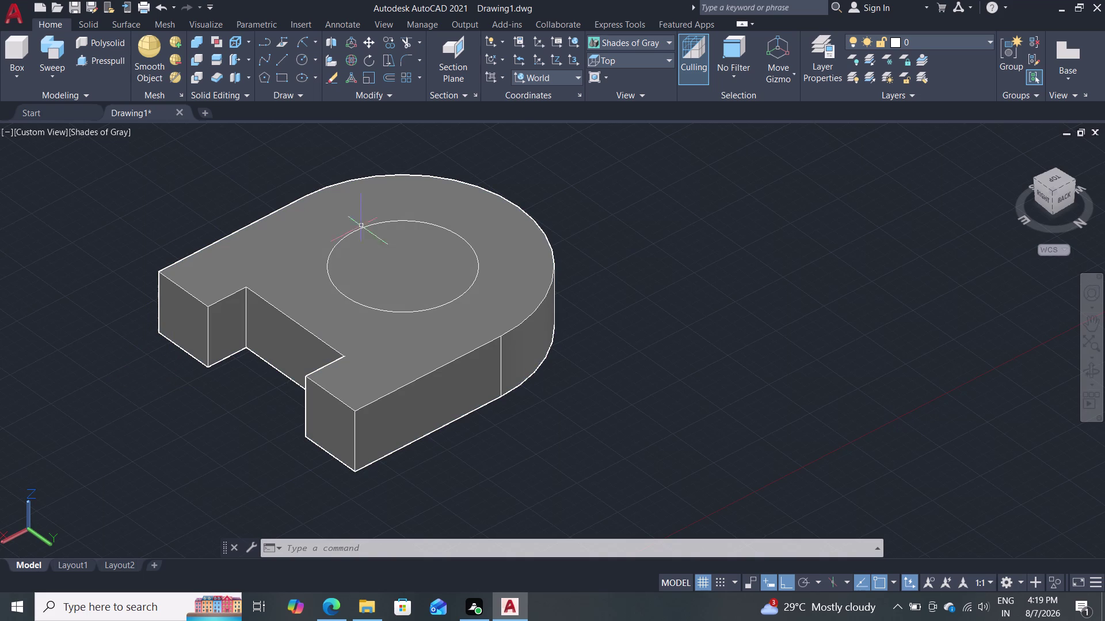
Press/pull the circle area down through the block to cut a round through-hole.
click(107, 64)
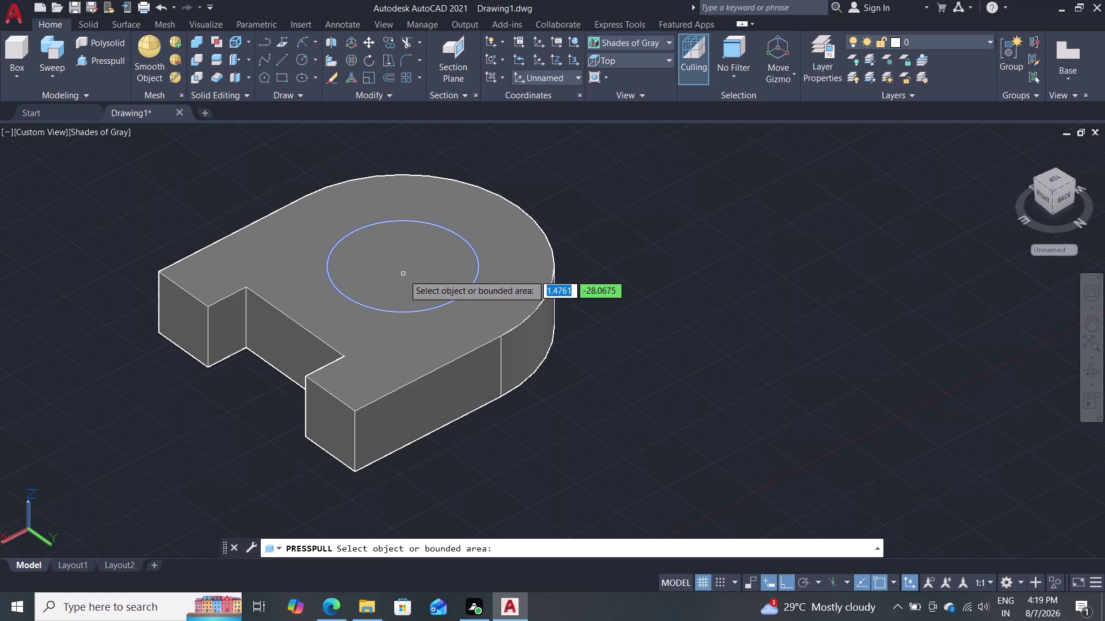
double_click(404, 274)
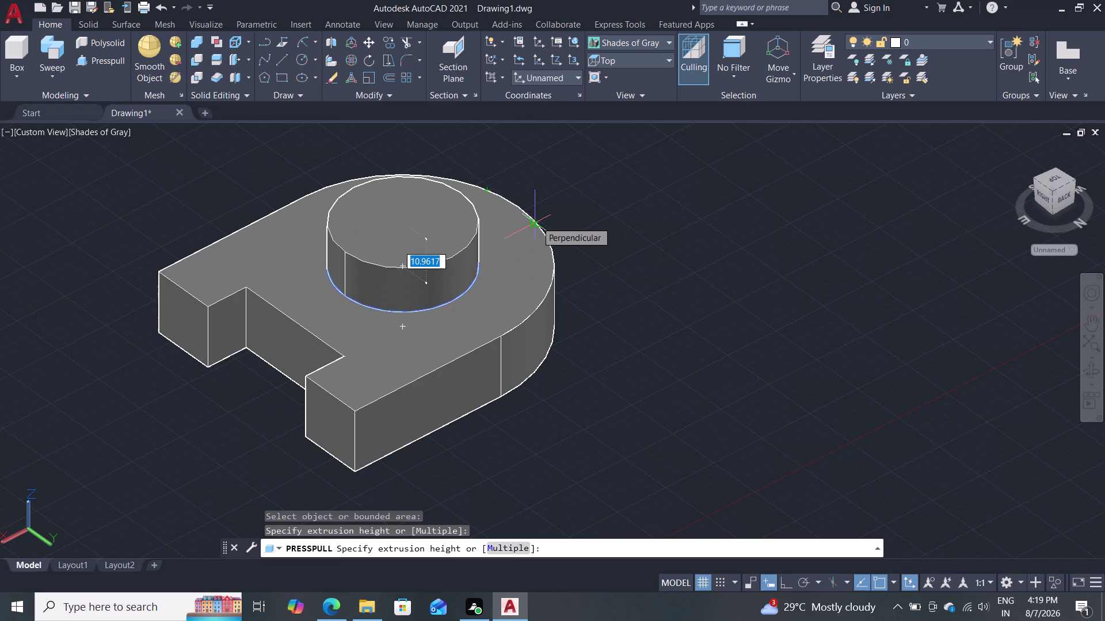
click(572, 415)
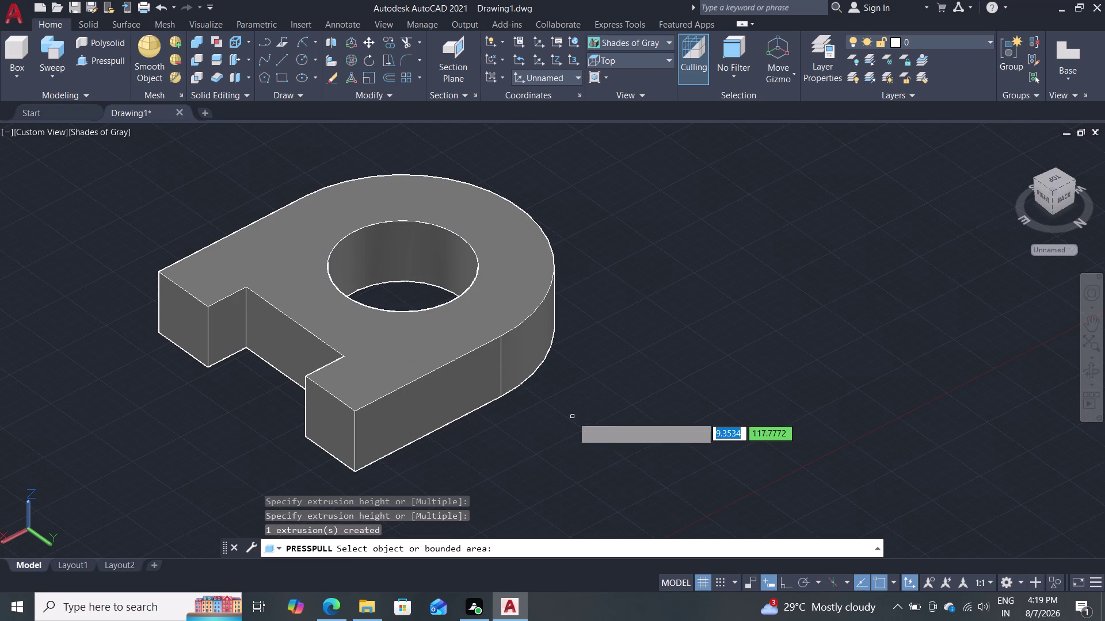
key(Escape)
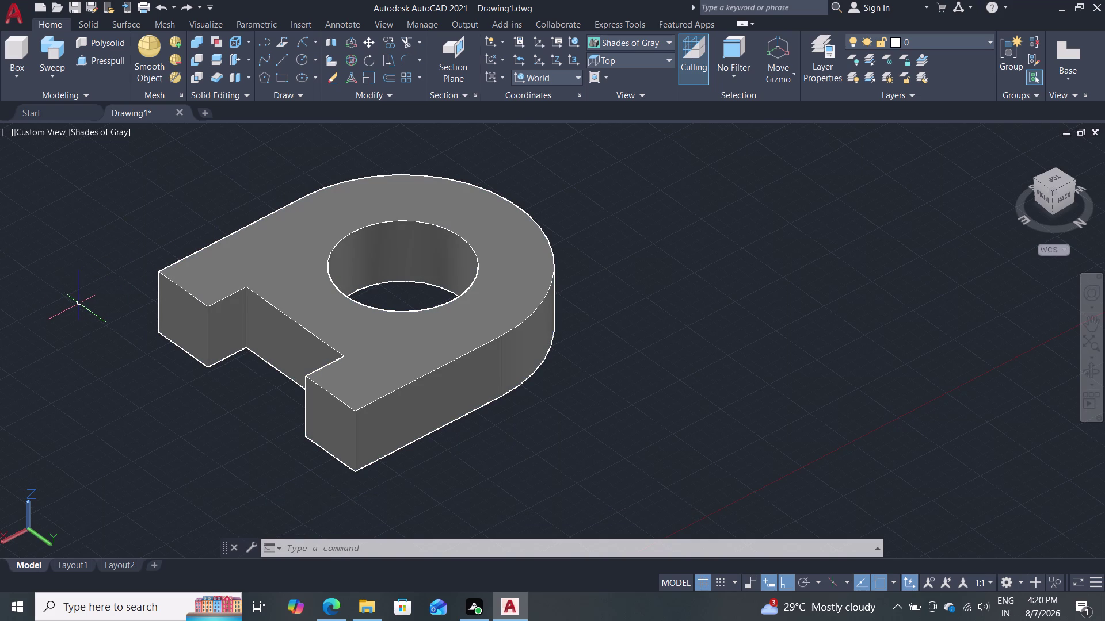
Orbit and zoom to inspect the block's slot side from a low side view.
middle_drag(77, 293, 201, 326)
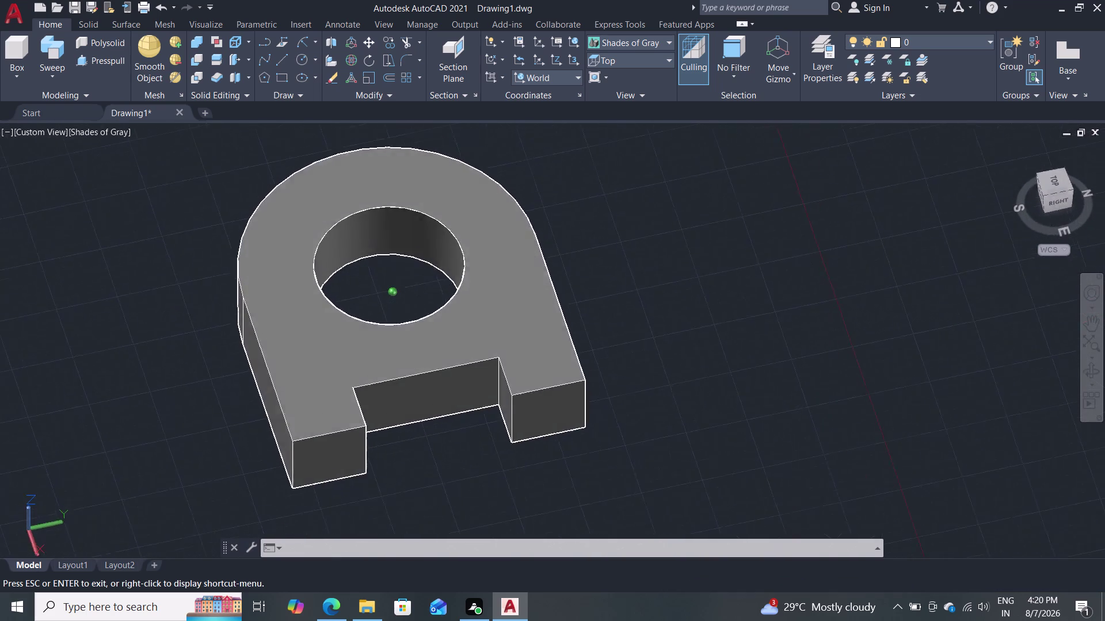
middle_drag(202, 325, 129, 239)
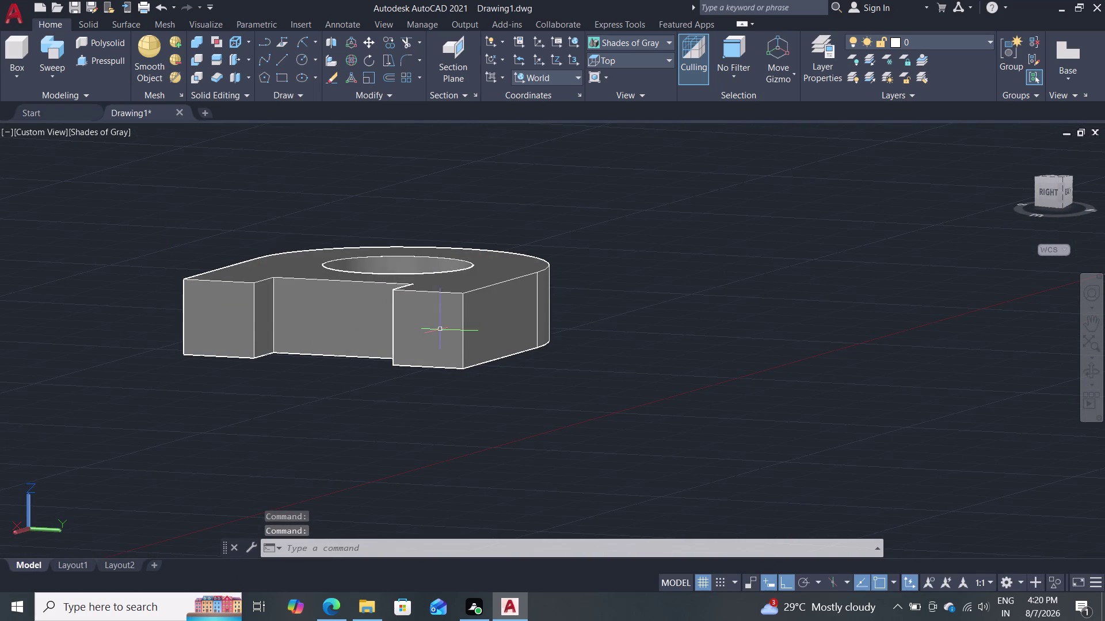
scroll(up, 3)
middle_drag(616, 258, 678, 299)
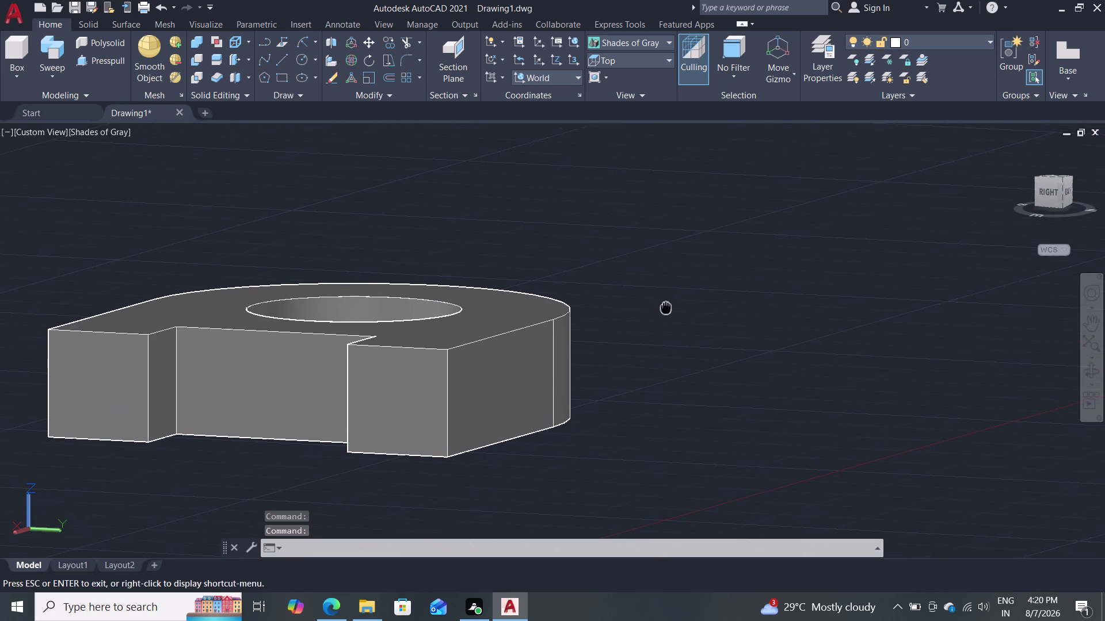
middle_drag(678, 300, 686, 293)
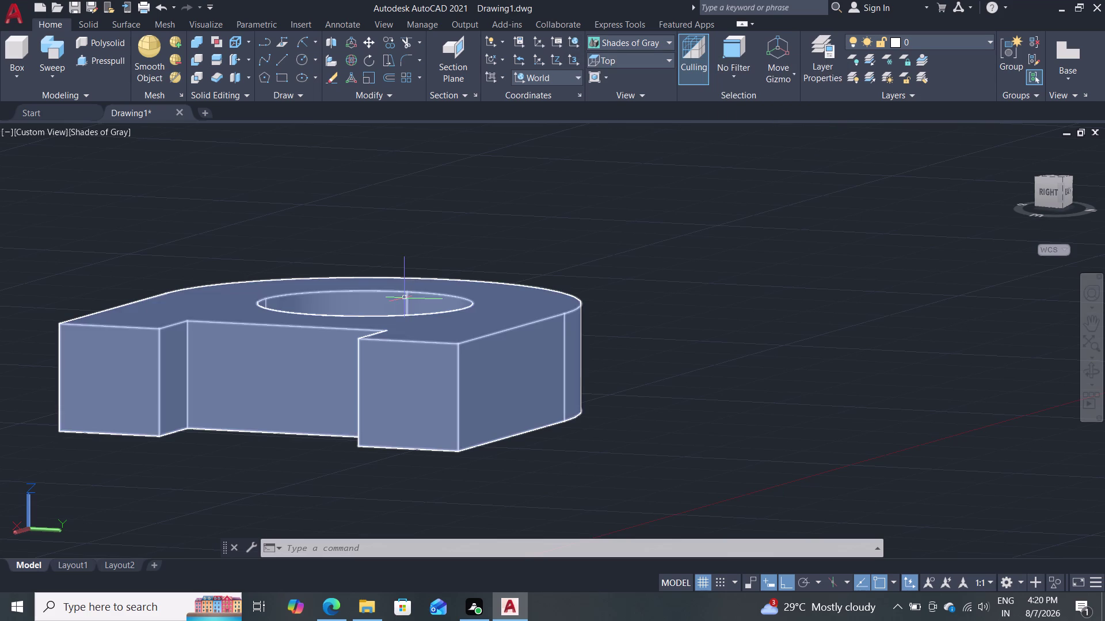
key(Escape)
key(Escape)
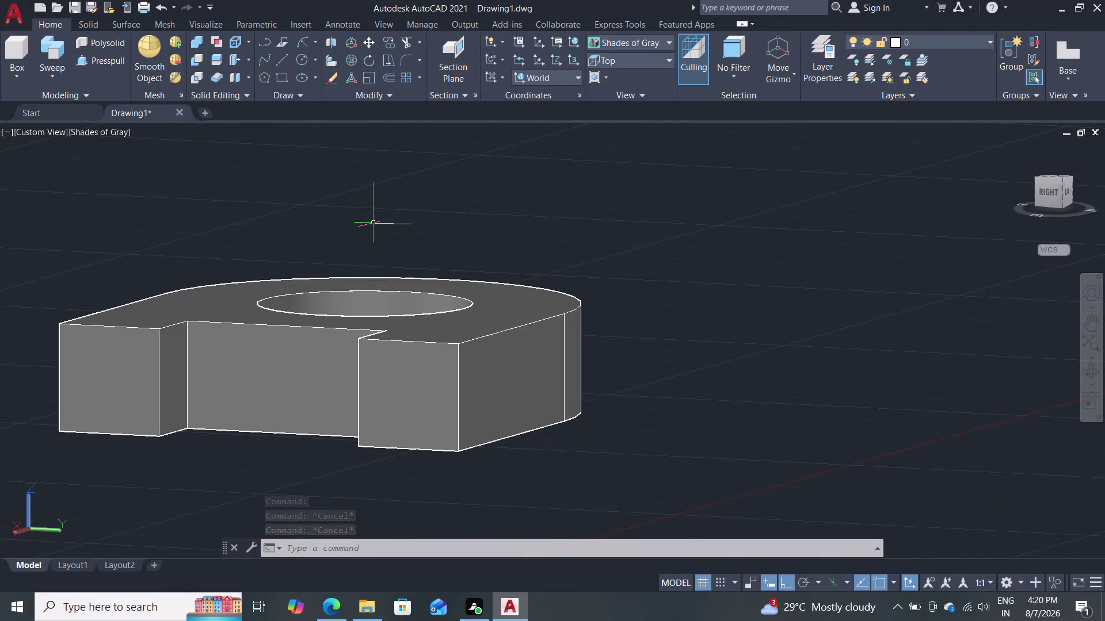
Orbit to inspect the through-hole and underside, then bring up the application menu.
middle_drag(391, 220, 447, 286)
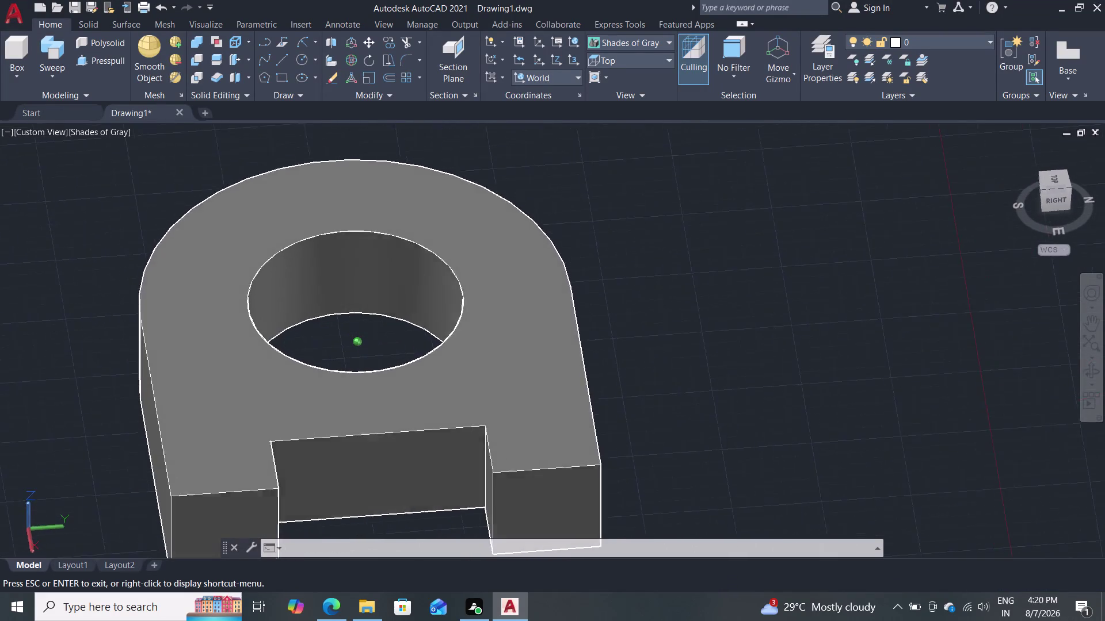
middle_drag(448, 286, 455, 294)
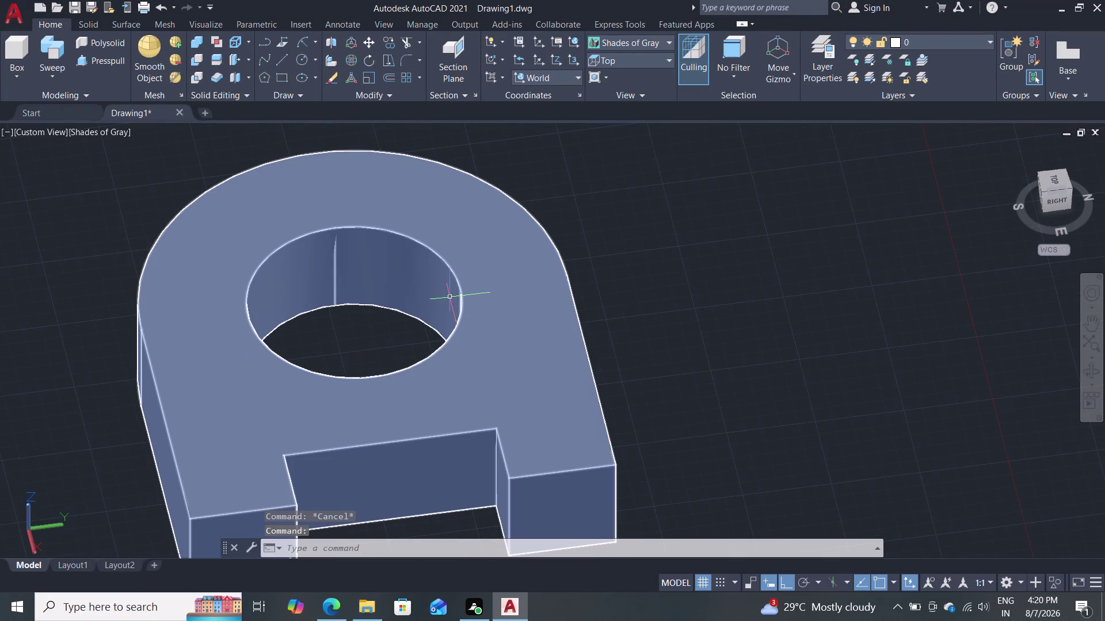
scroll(down, 3)
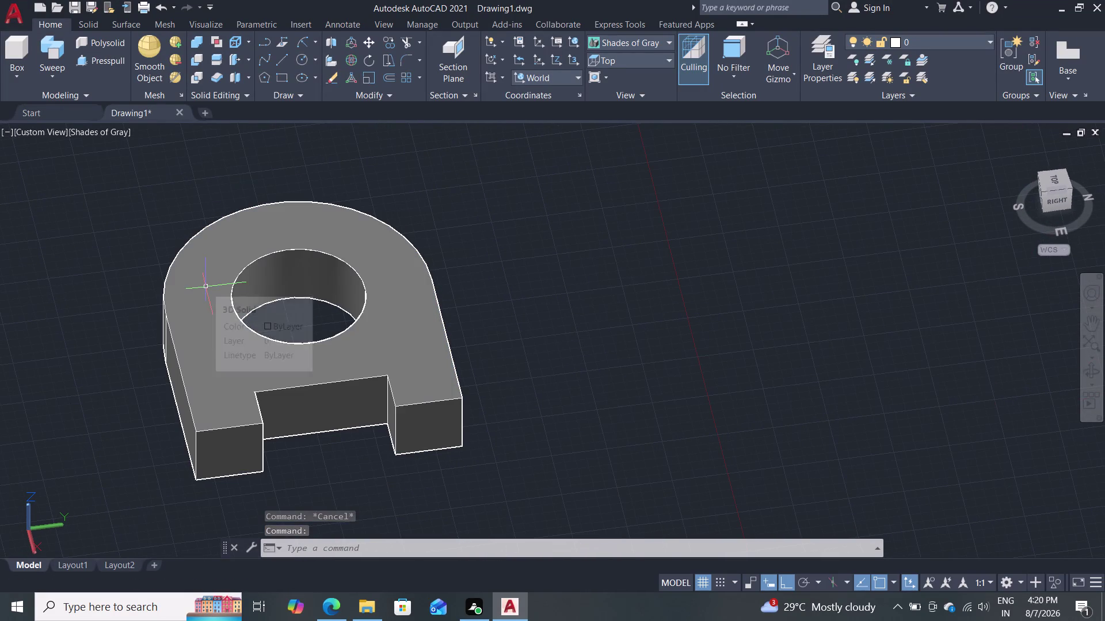
key(Escape)
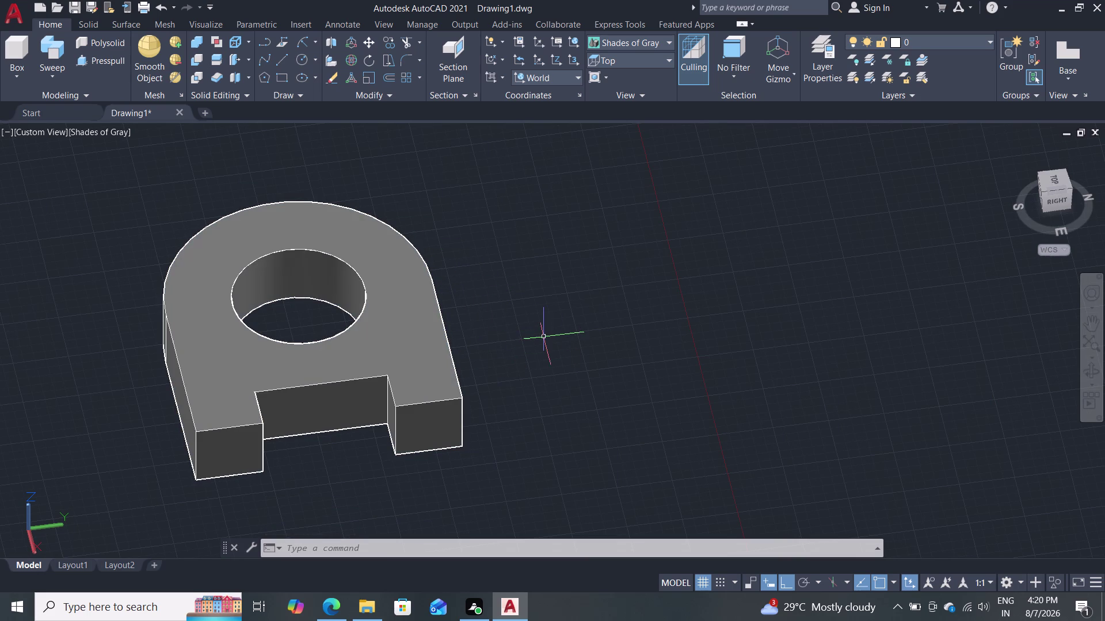
middle_drag(546, 336, 367, 231)
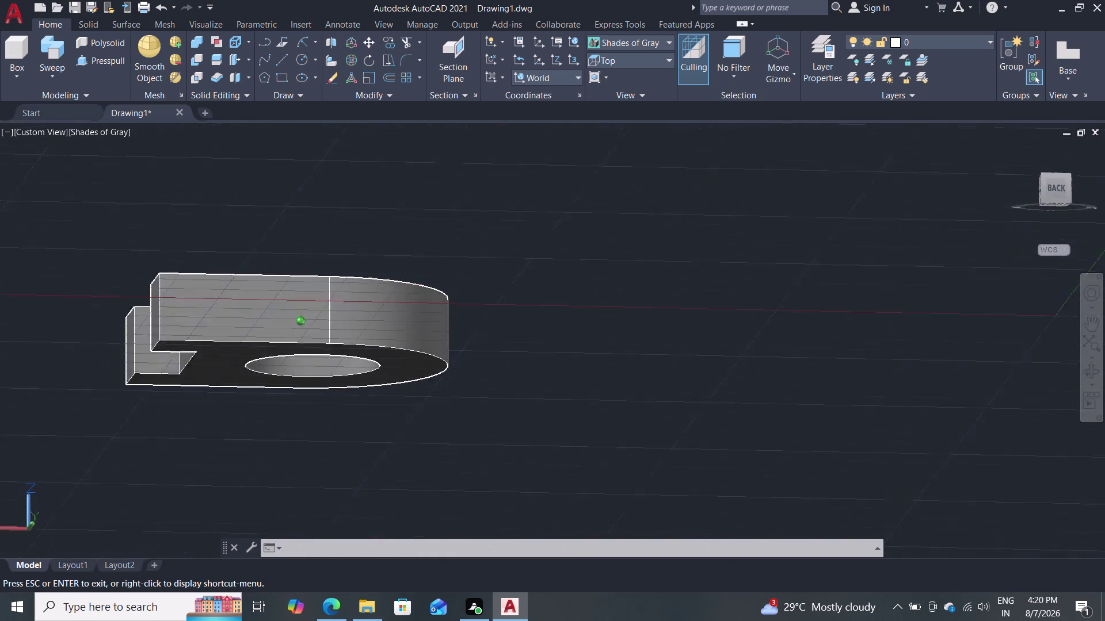
middle_drag(367, 231, 519, 305)
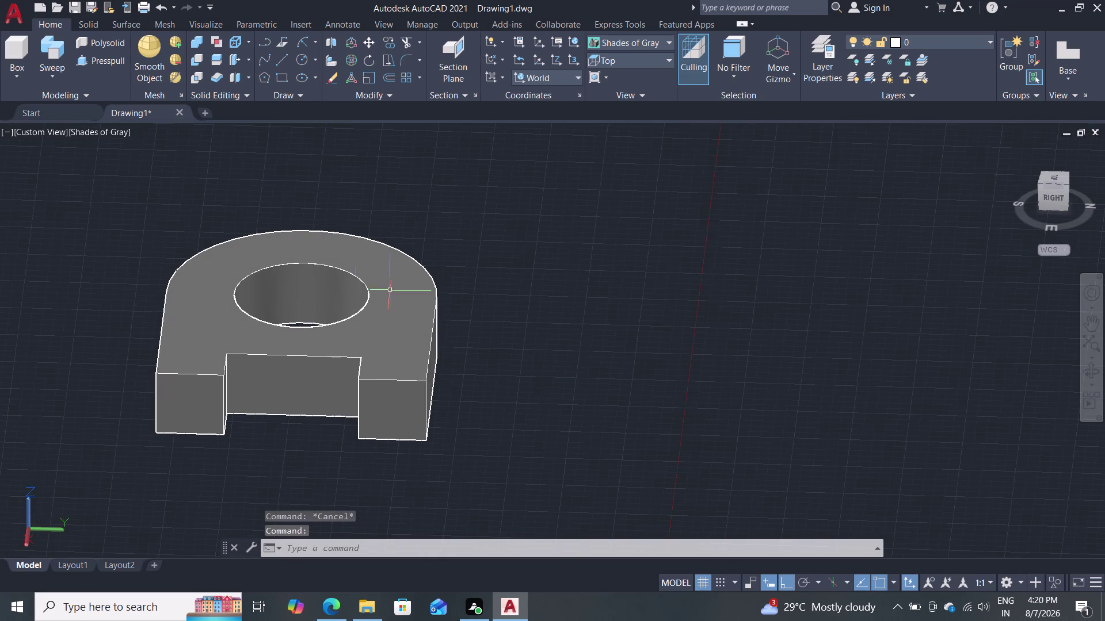
click(21, 18)
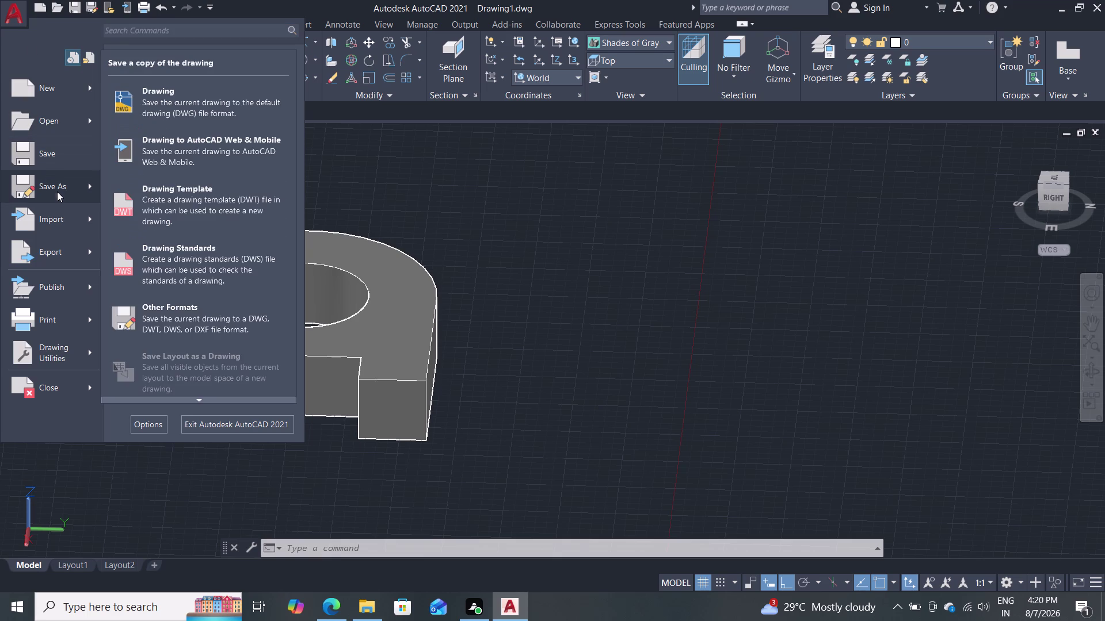
Save the drawing under the new file name 'ortho 13' with Save As > Drawing.
click(71, 160)
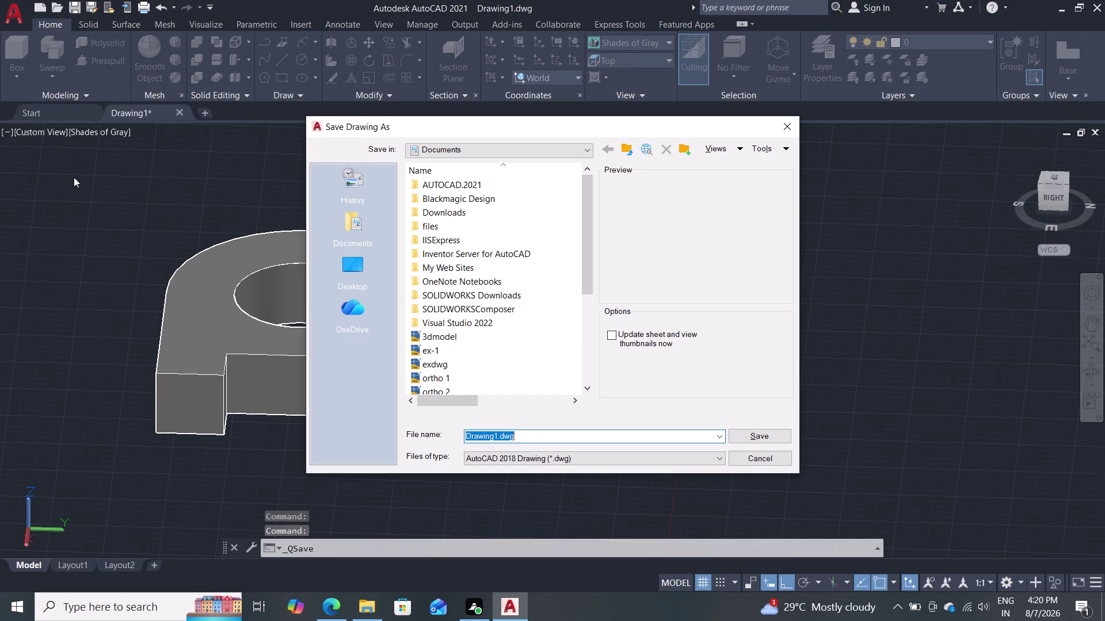
key(BackSpace)
key(o)
text(r)
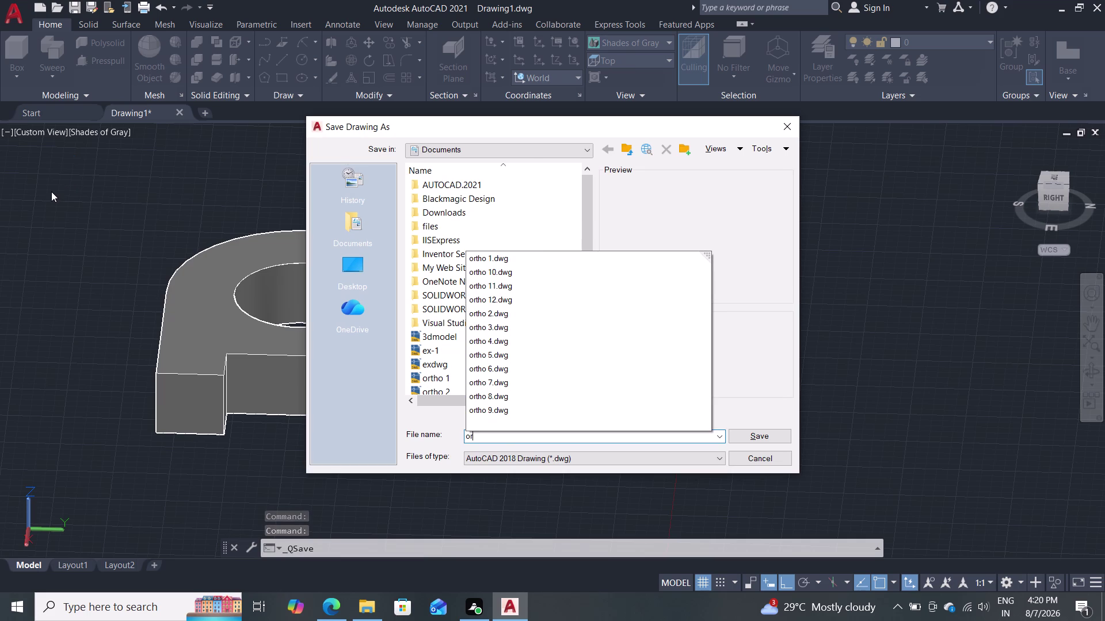
text(th)
key(o)
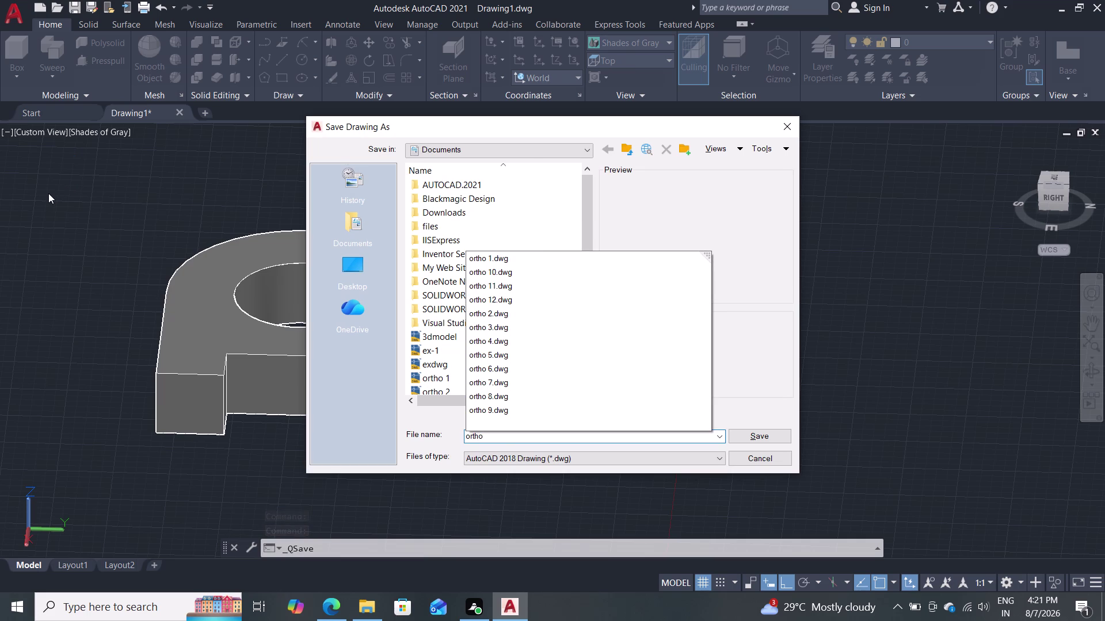
key(space)
text(13)
key(Return)
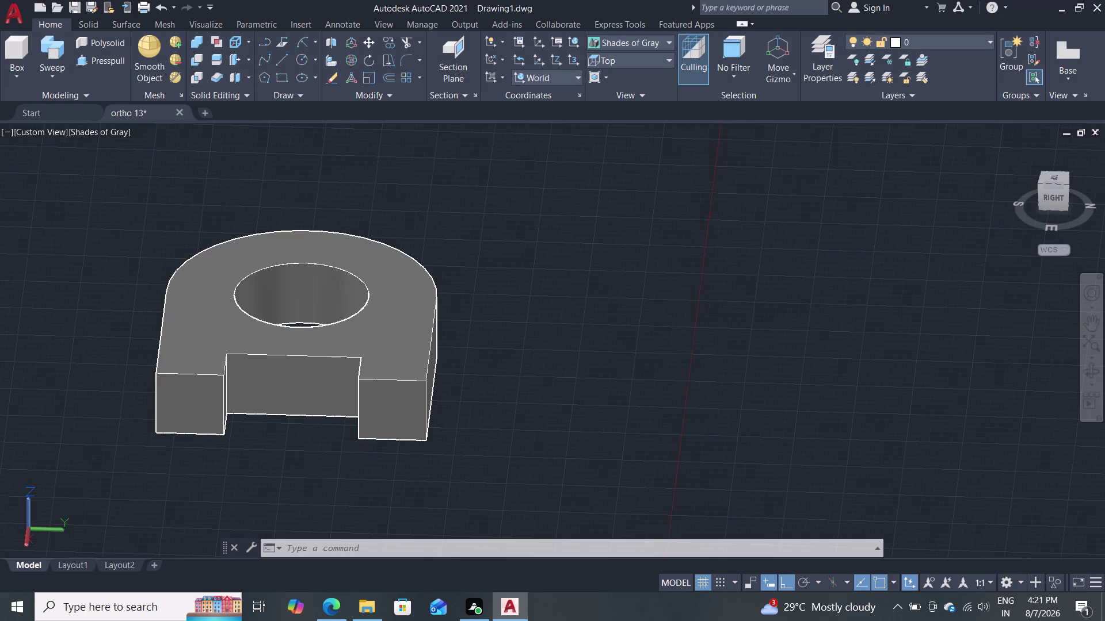
click(14, 1)
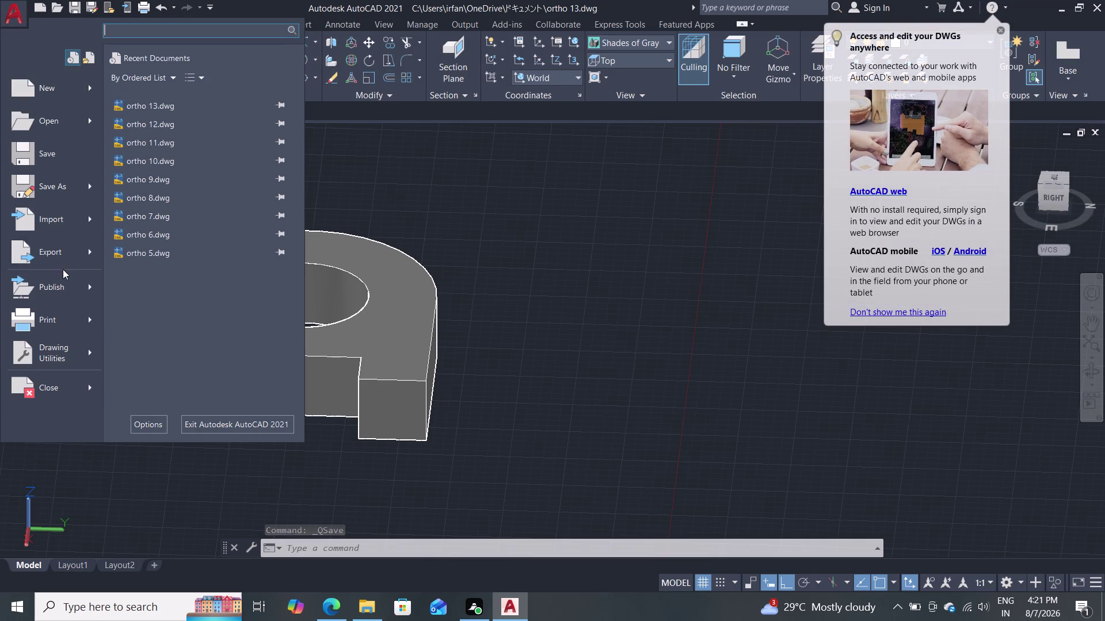
Export the drawing as a PDF named 'ortho 13.pdf' in Documents.
click(73, 262)
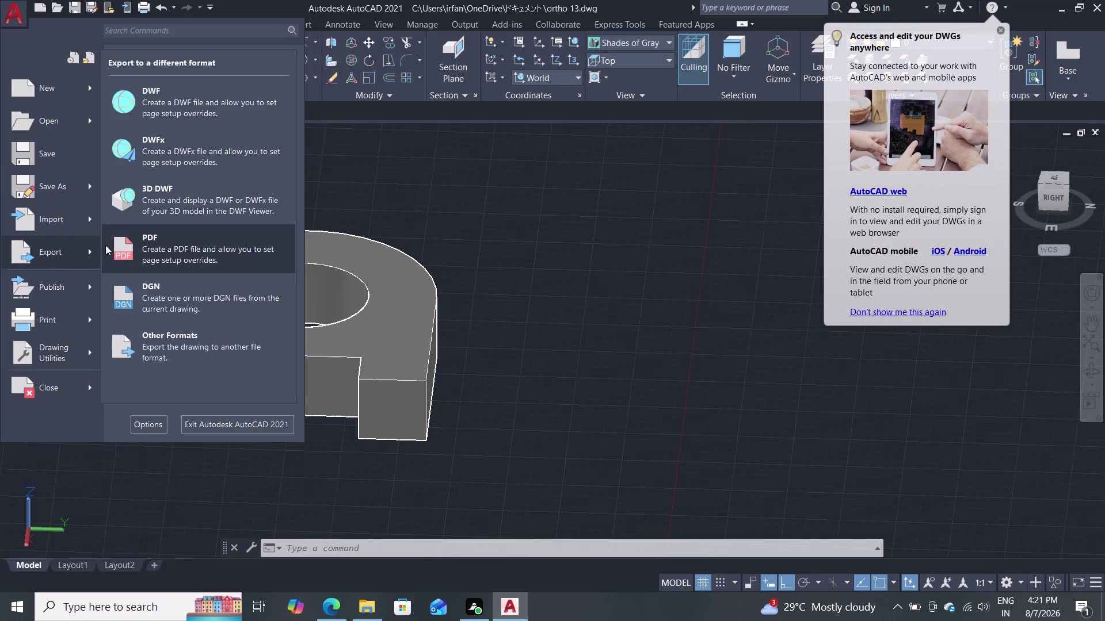
click(199, 255)
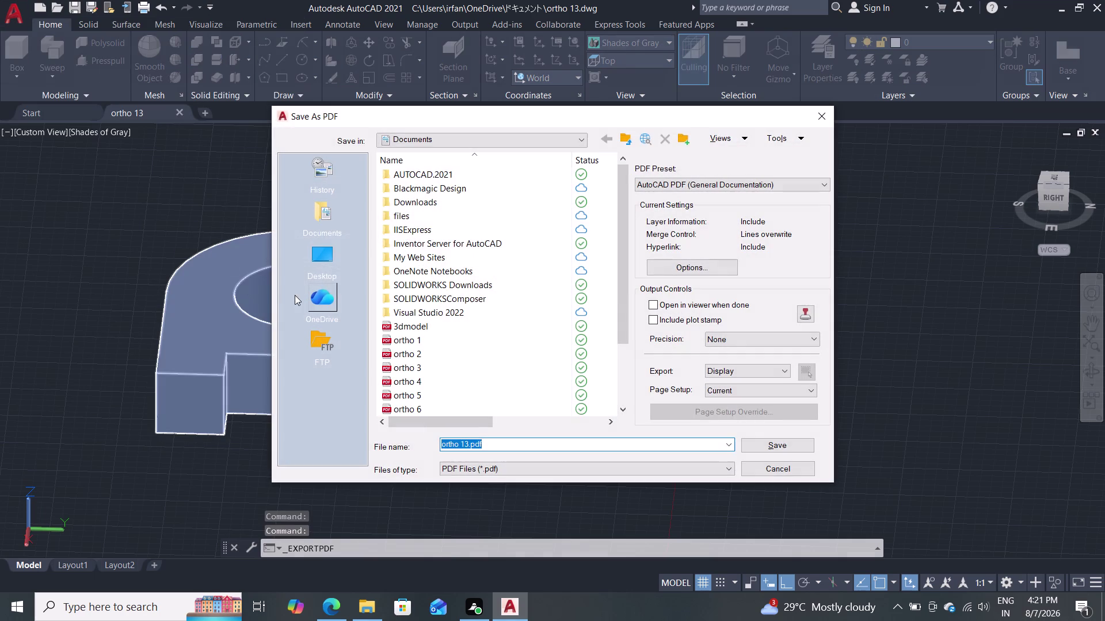
click(806, 448)
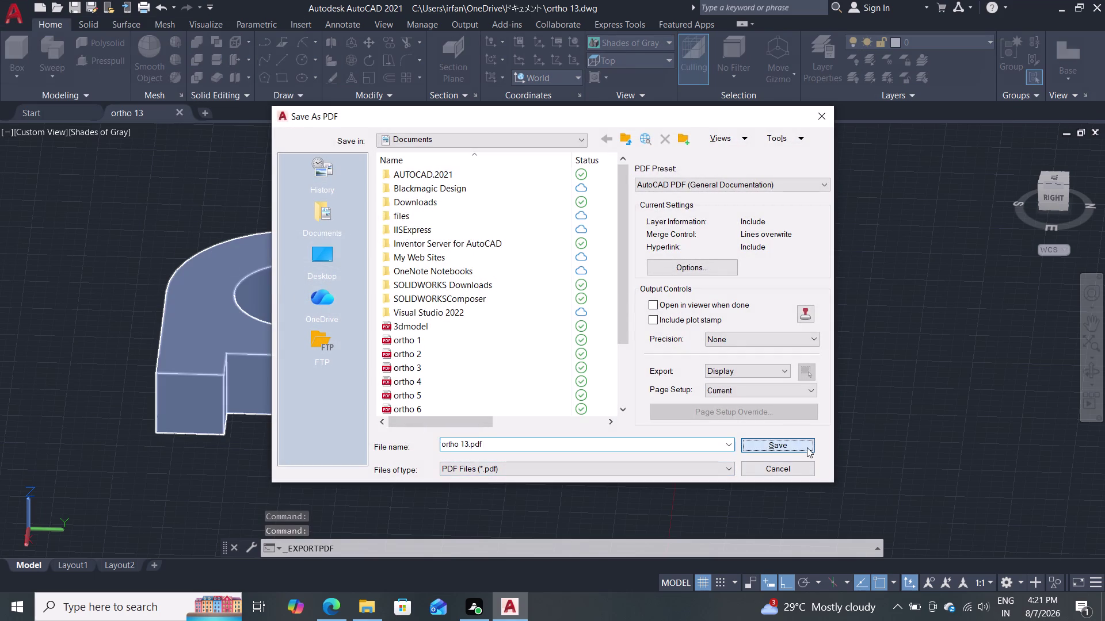